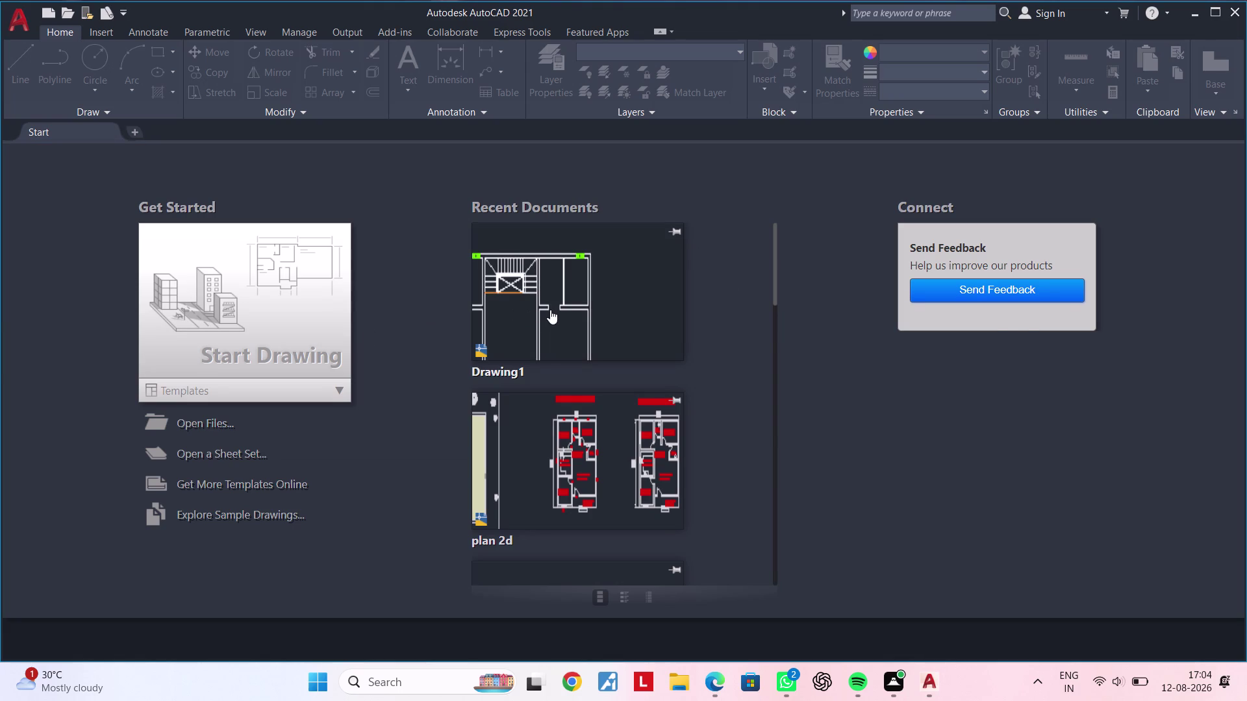
Open Drawing1 from the recent documents on the Start tab.
double_click(539, 305)
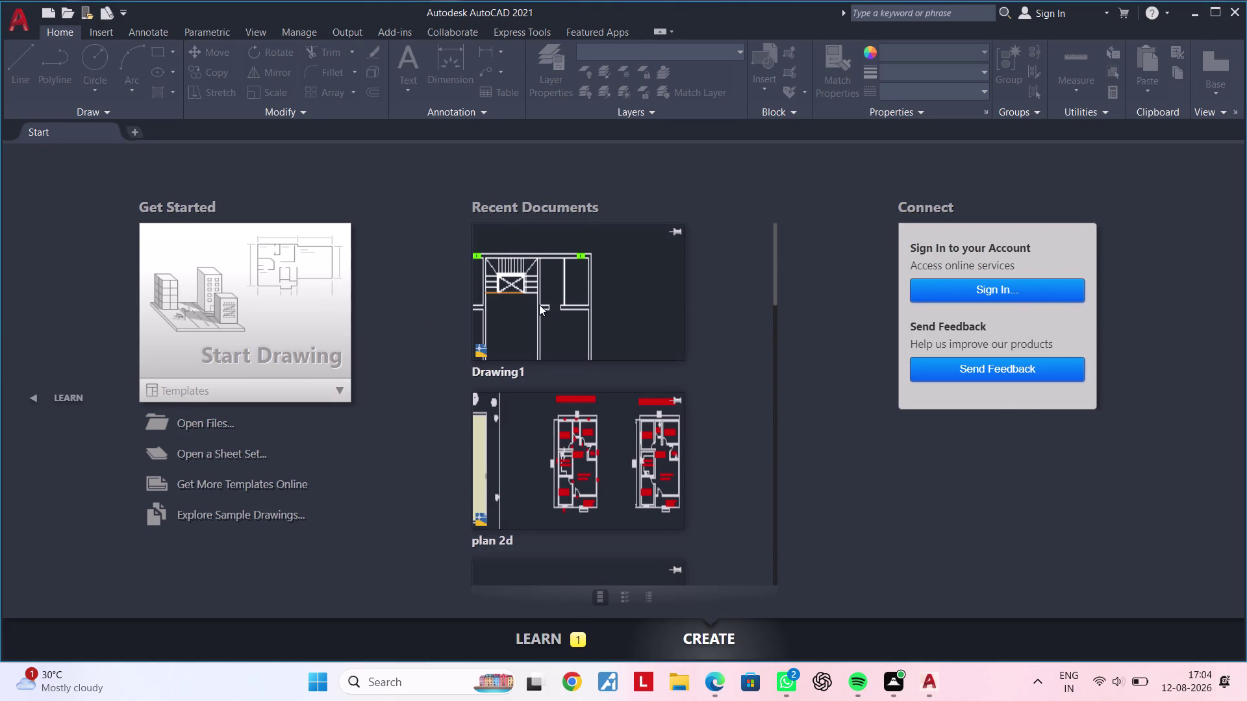
scroll(down, 3)
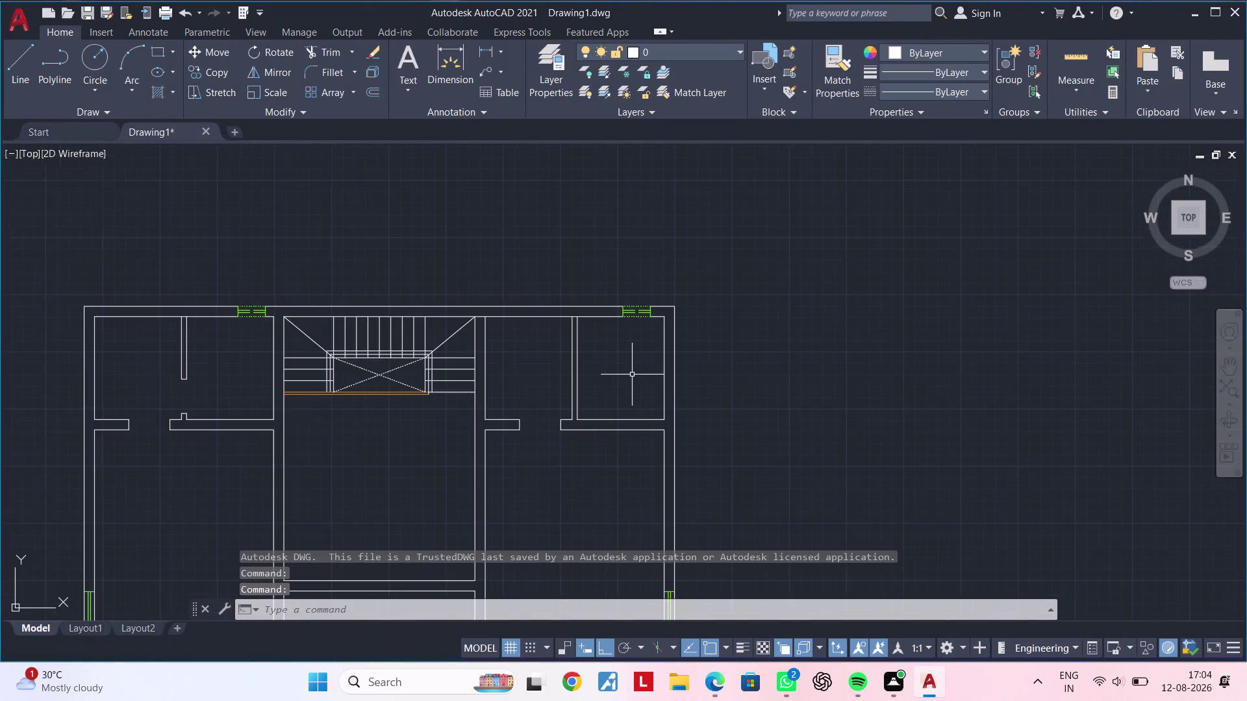
scroll(down, 3)
middle_drag(656, 408, 651, 323)
middle_drag(624, 368, 586, 334)
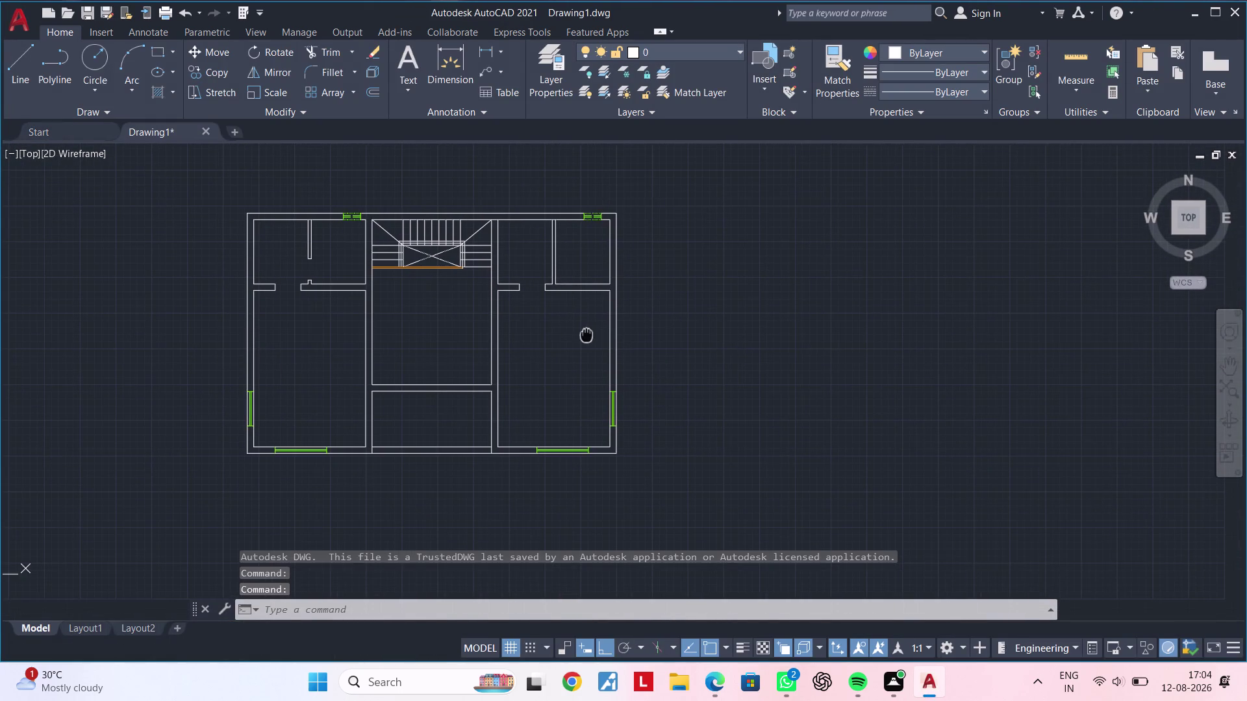
drag(1081, 654, 1131, 670)
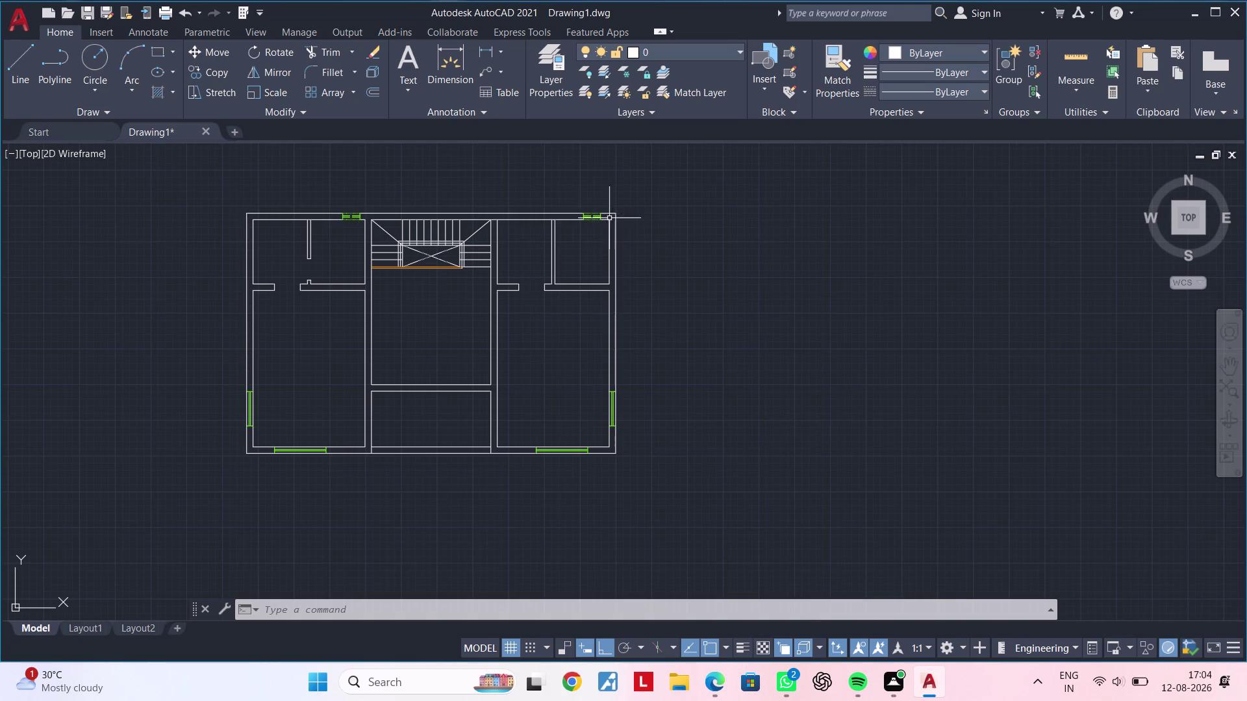
Zoom and pan the floor plan to the top wall above the staircase.
scroll(up, 3)
scroll(up, 3)
middle_drag(591, 243, 689, 355)
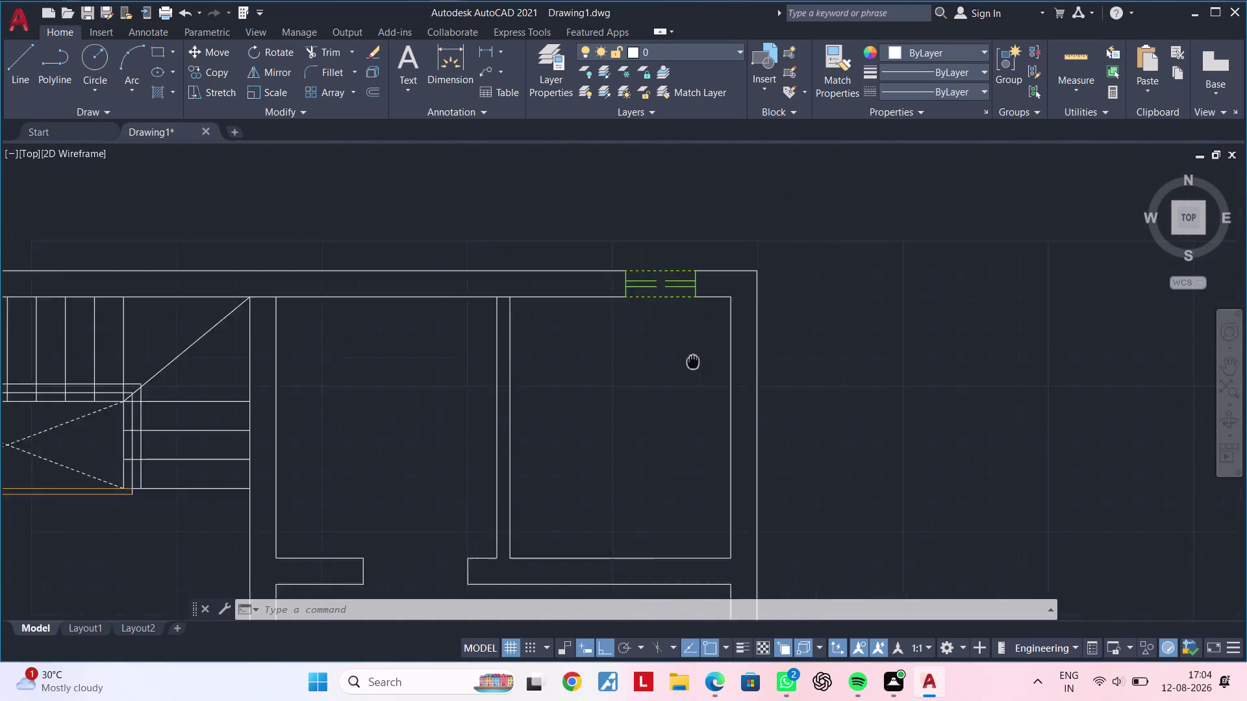
middle_drag(689, 354, 743, 434)
scroll(down, 3)
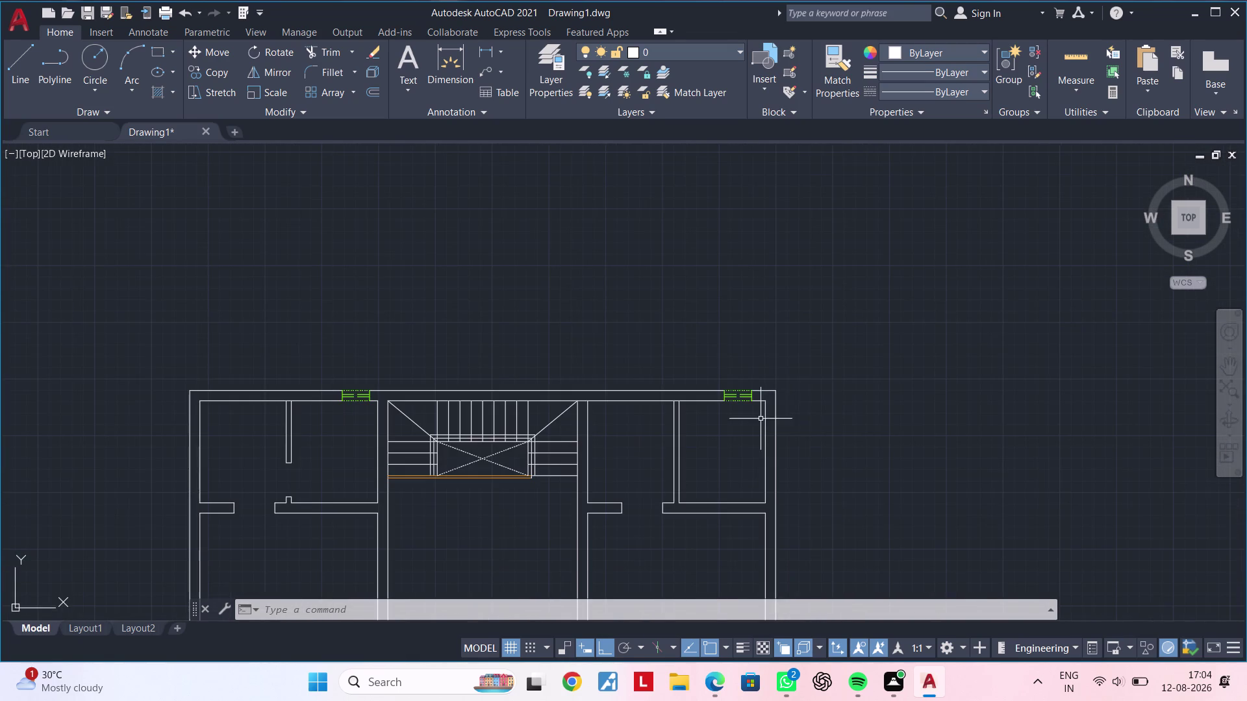
middle_drag(984, 409, 925, 235)
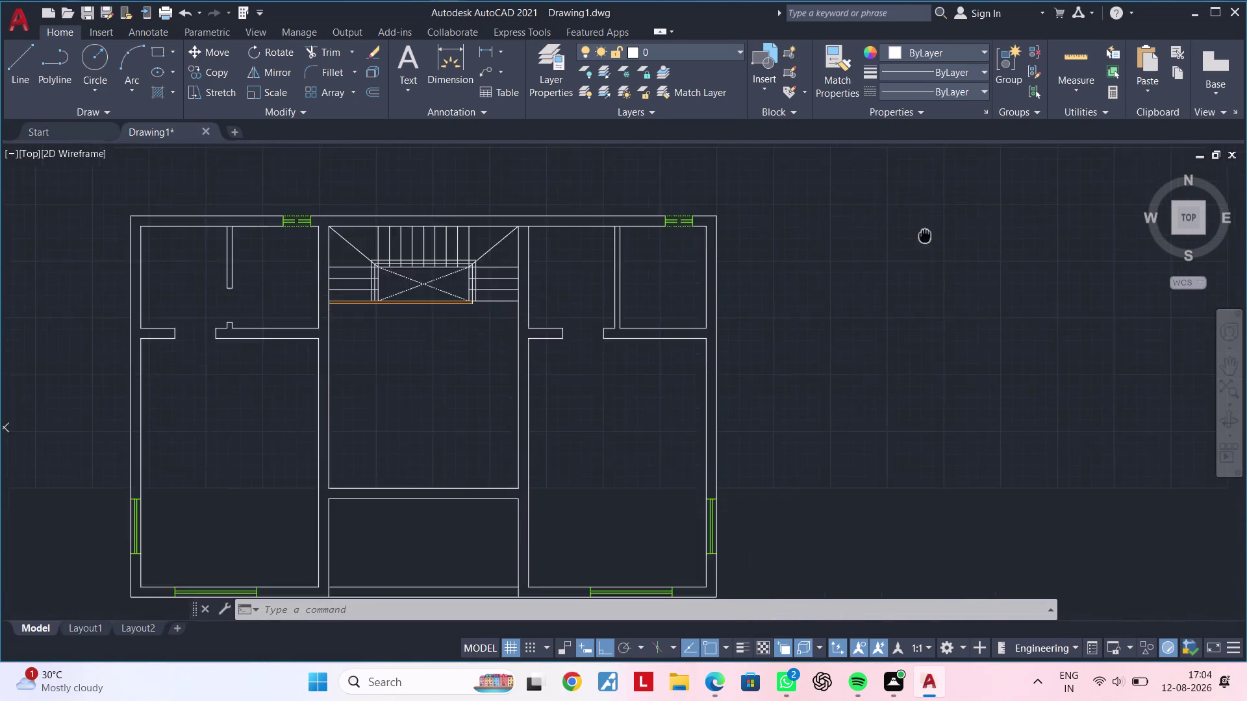
middle_drag(925, 235, 925, 234)
middle_drag(1058, 445, 1102, 392)
scroll(down, 3)
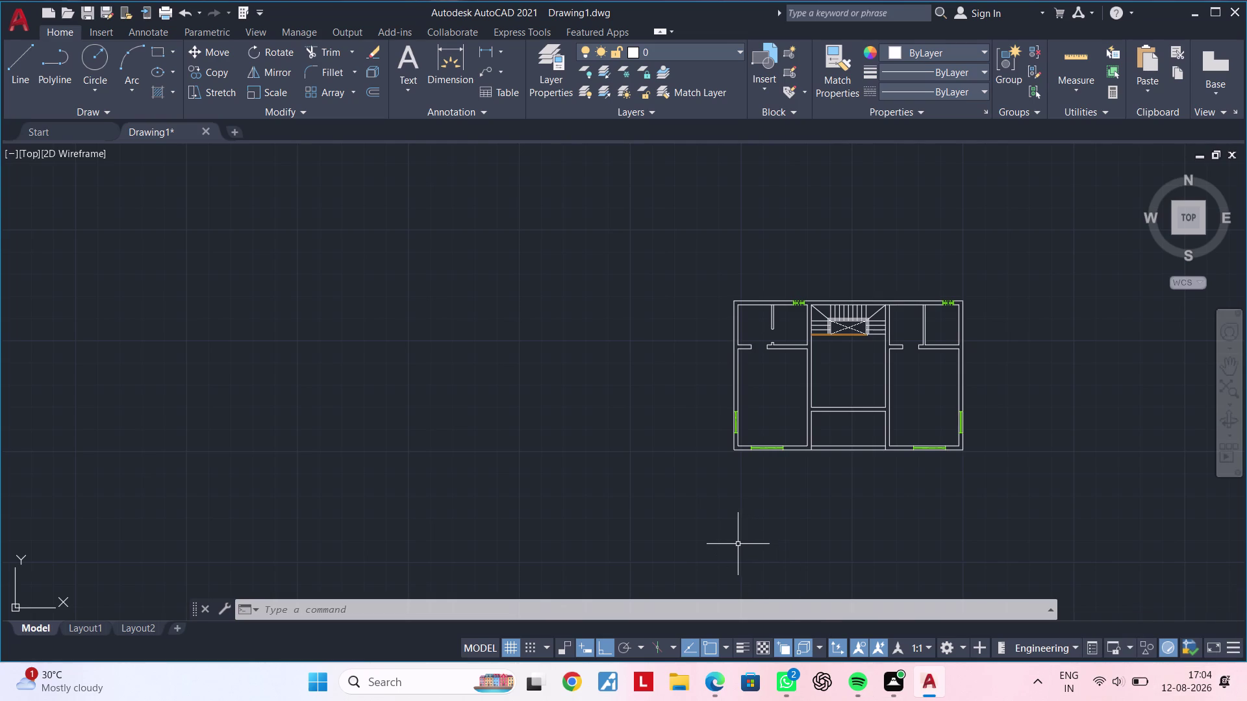
middle_drag(931, 472, 592, 480)
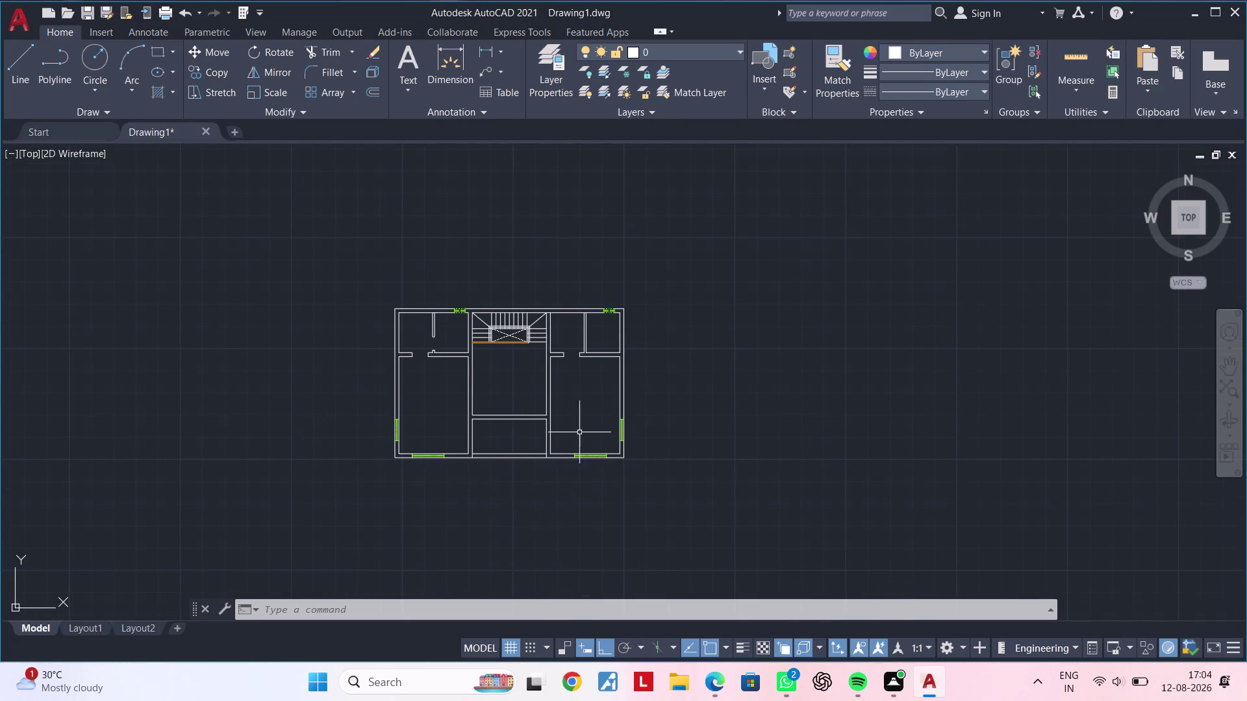
scroll(up, 3)
scroll(up, 3)
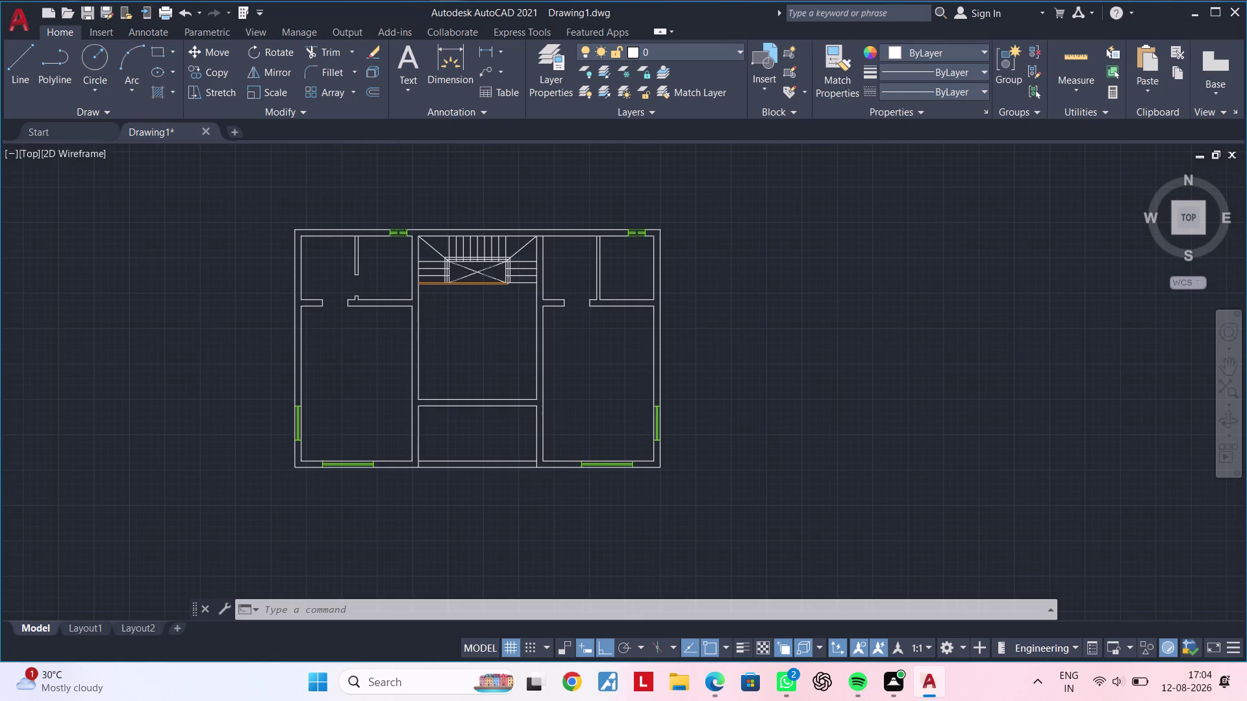
middle_drag(590, 425, 656, 555)
scroll(up, 3)
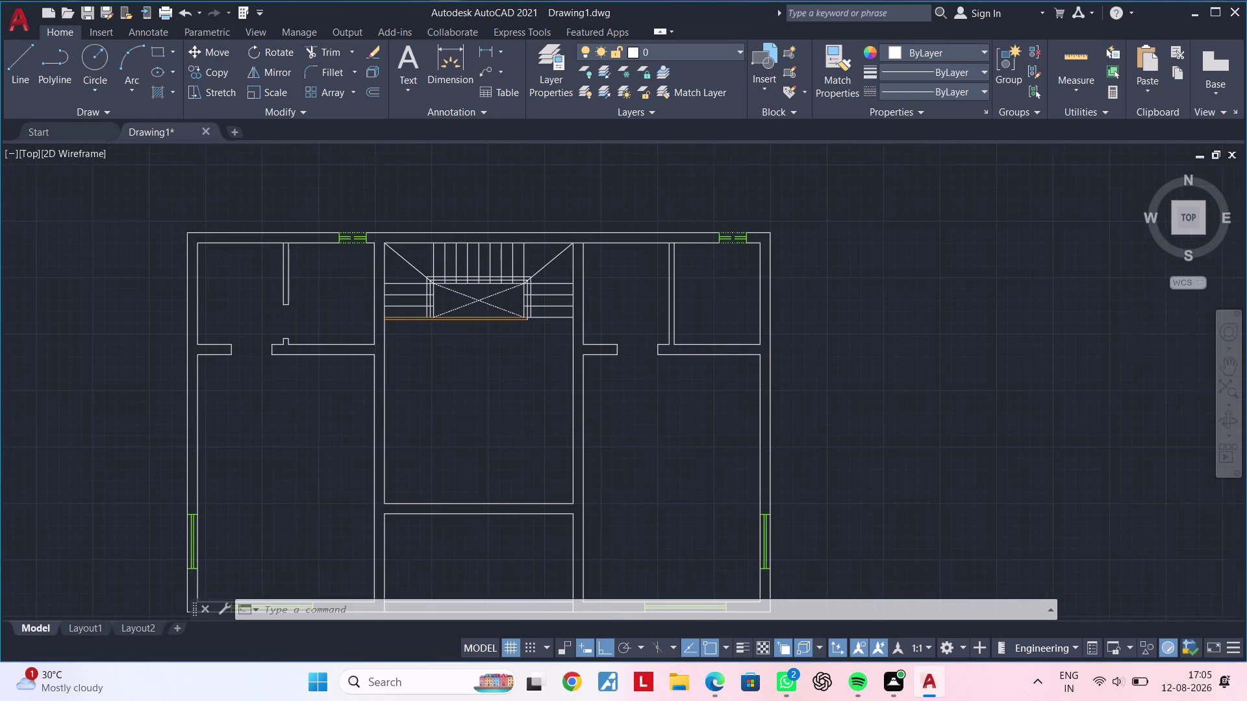
middle_drag(533, 444, 535, 509)
scroll(down, 3)
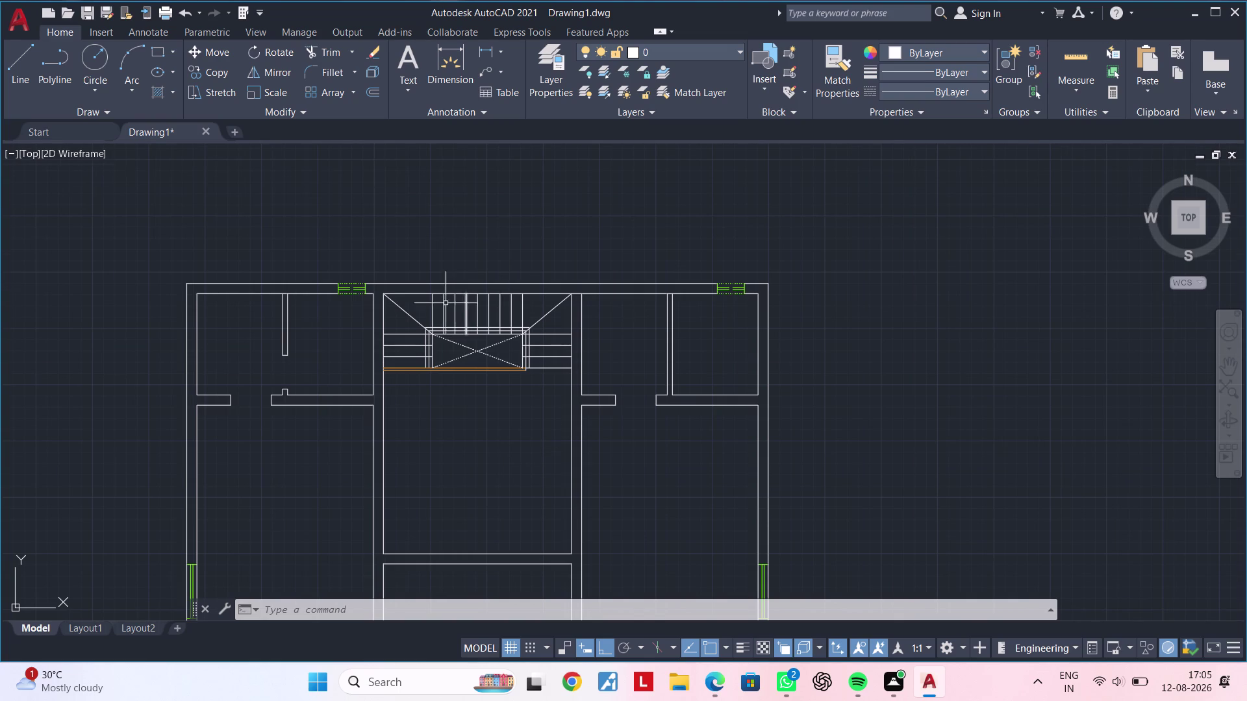
Make WINDOW the current layer.
scroll(up, 3)
middle_drag(449, 312, 549, 412)
key(Escape)
key(Escape)
key(Escape)
key(Escape)
text(L)
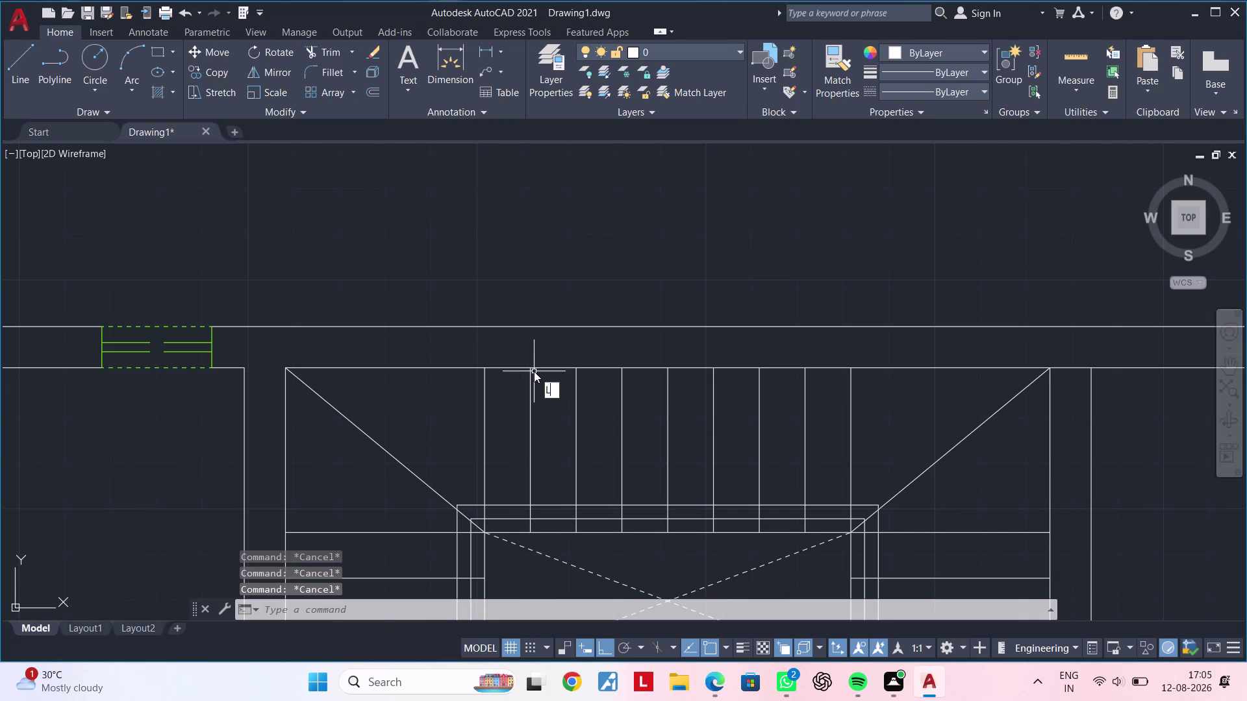
key(space)
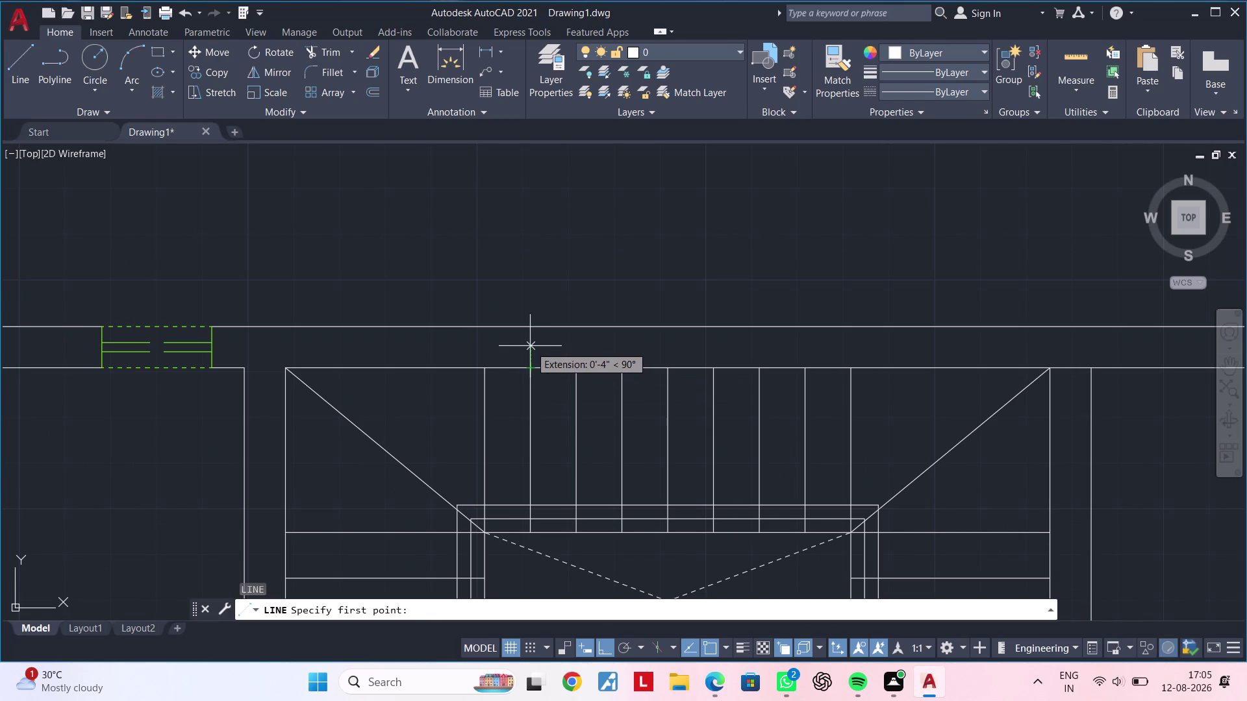
key(Escape)
key(Escape)
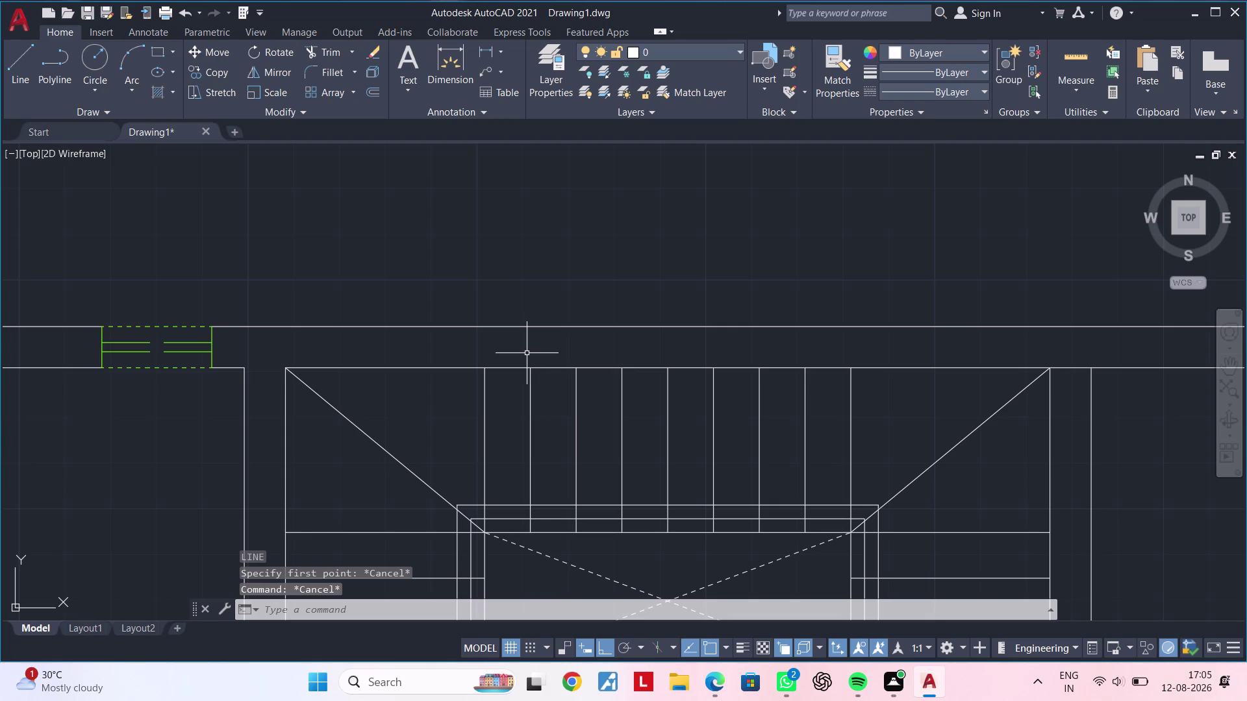
text(L)
key(space)
key(Escape)
key(Escape)
key(Escape)
click(690, 50)
click(673, 85)
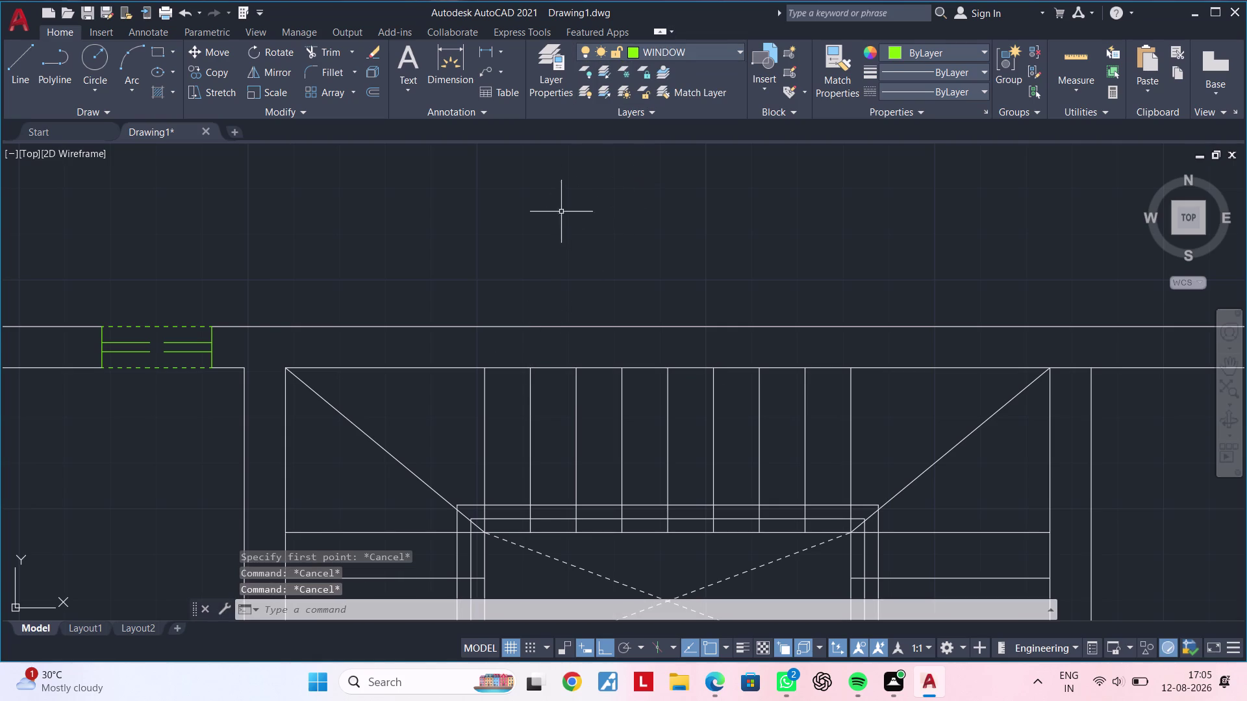
Draw the left and right window jamb lines across the top wall.
text(L)
key(space)
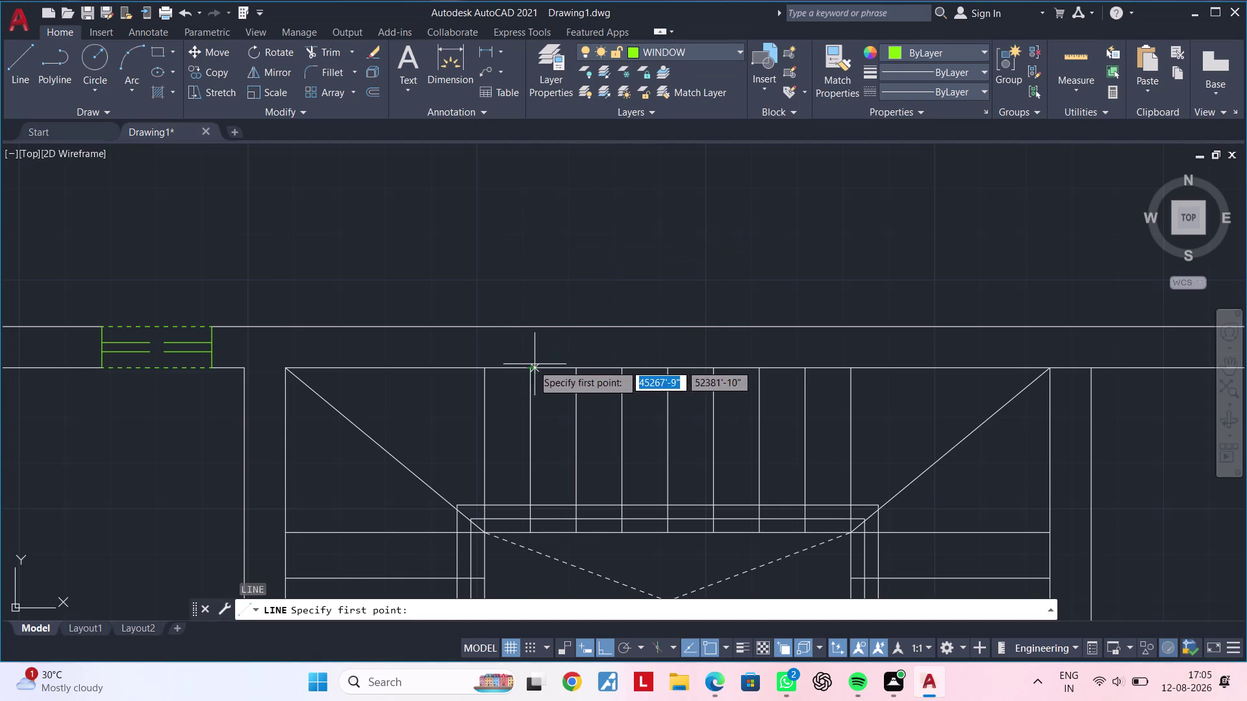
click(531, 365)
click(527, 326)
key(Escape)
key(space)
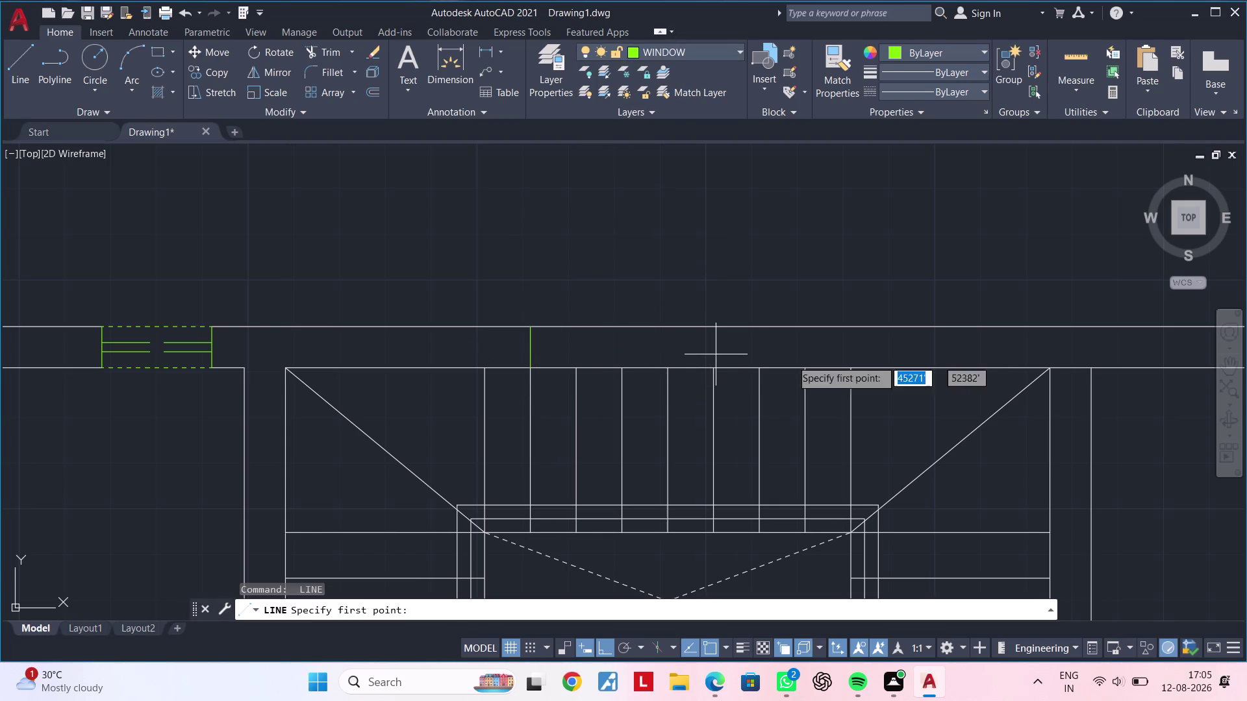
click(806, 370)
click(806, 329)
key(Escape)
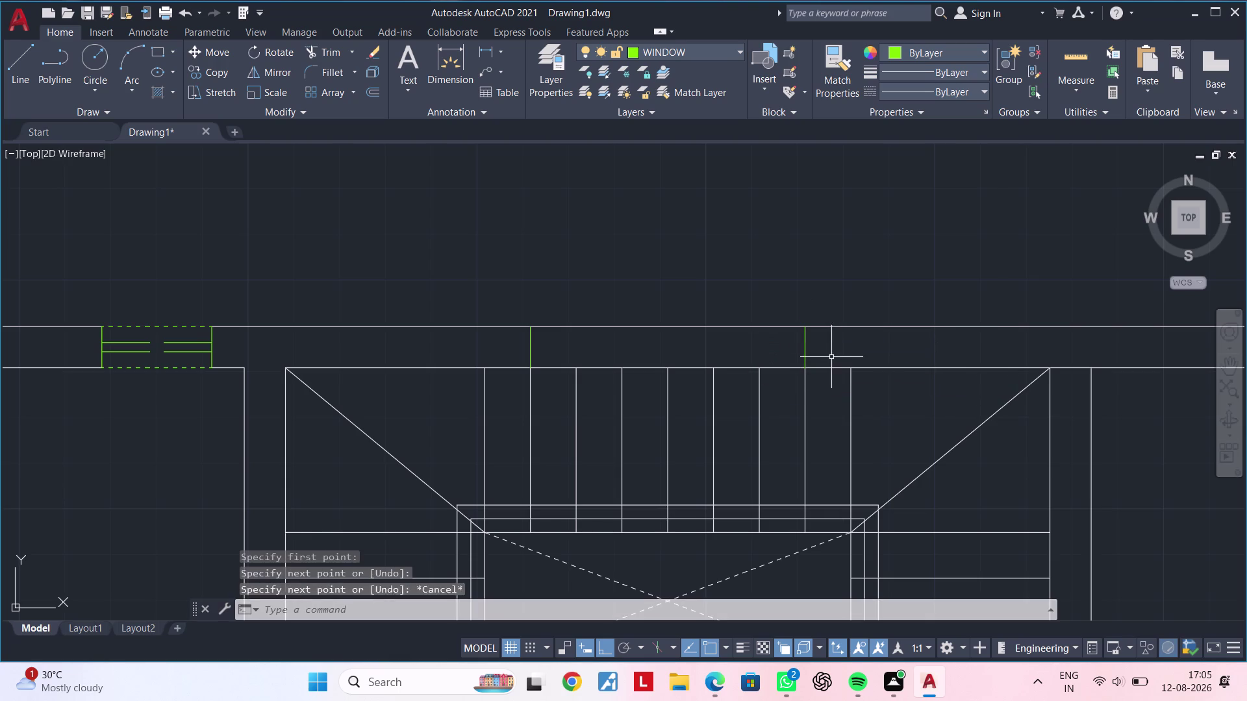
key(Escape)
key(Escape)
Draw a connecting line between the two jambs.
text(OD)
key(Escape)
key(Escape)
key(Escape)
key(Escape)
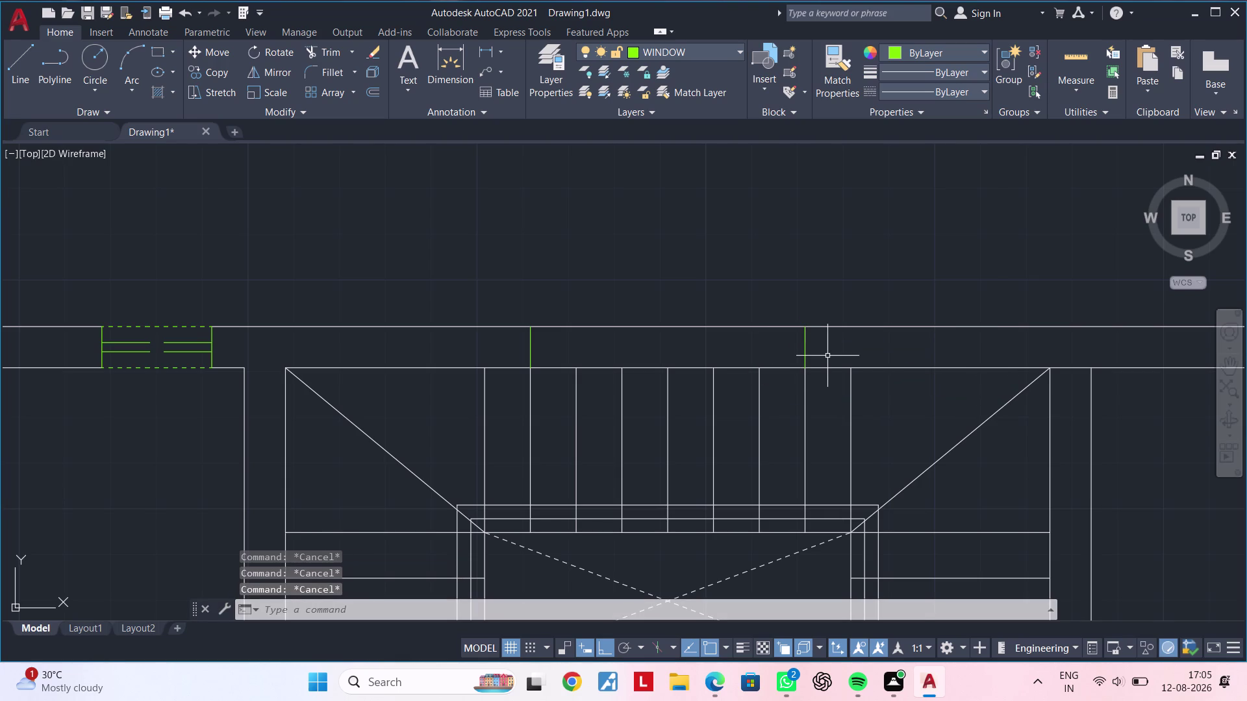
text(OF)
key(space)
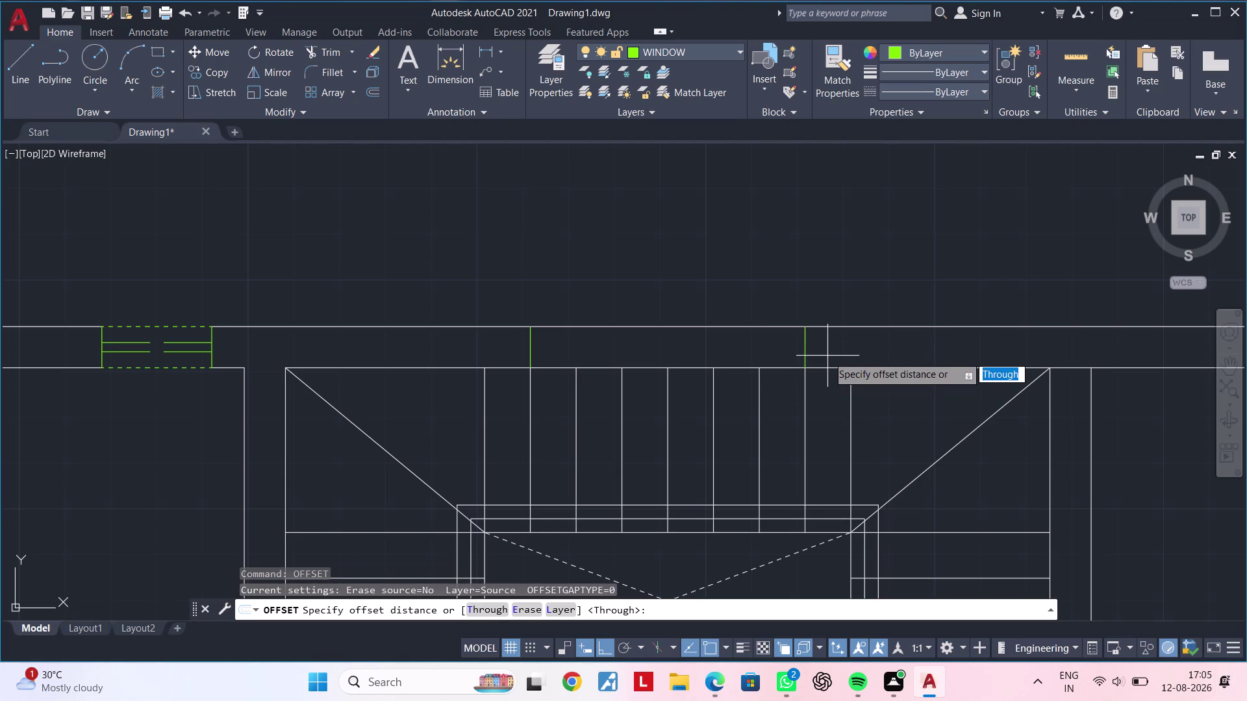
text(1")
key(Return)
key(Escape)
key(Escape)
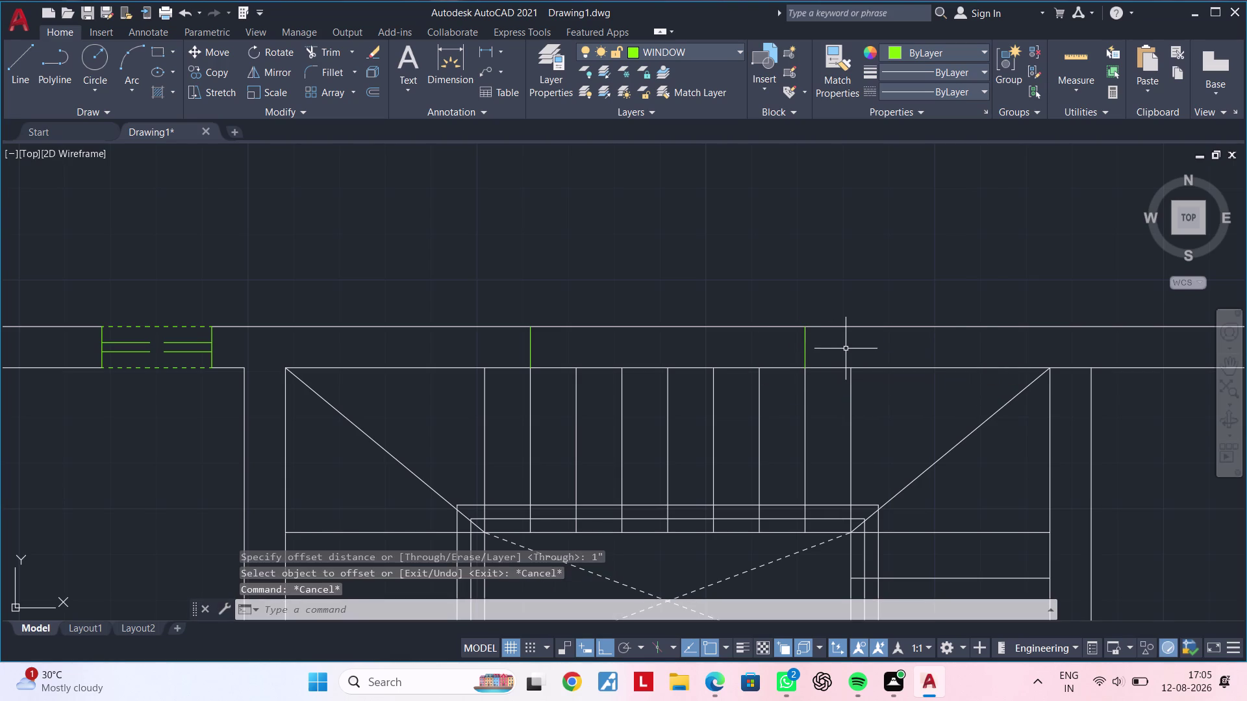
text(L)
key(space)
click(530, 349)
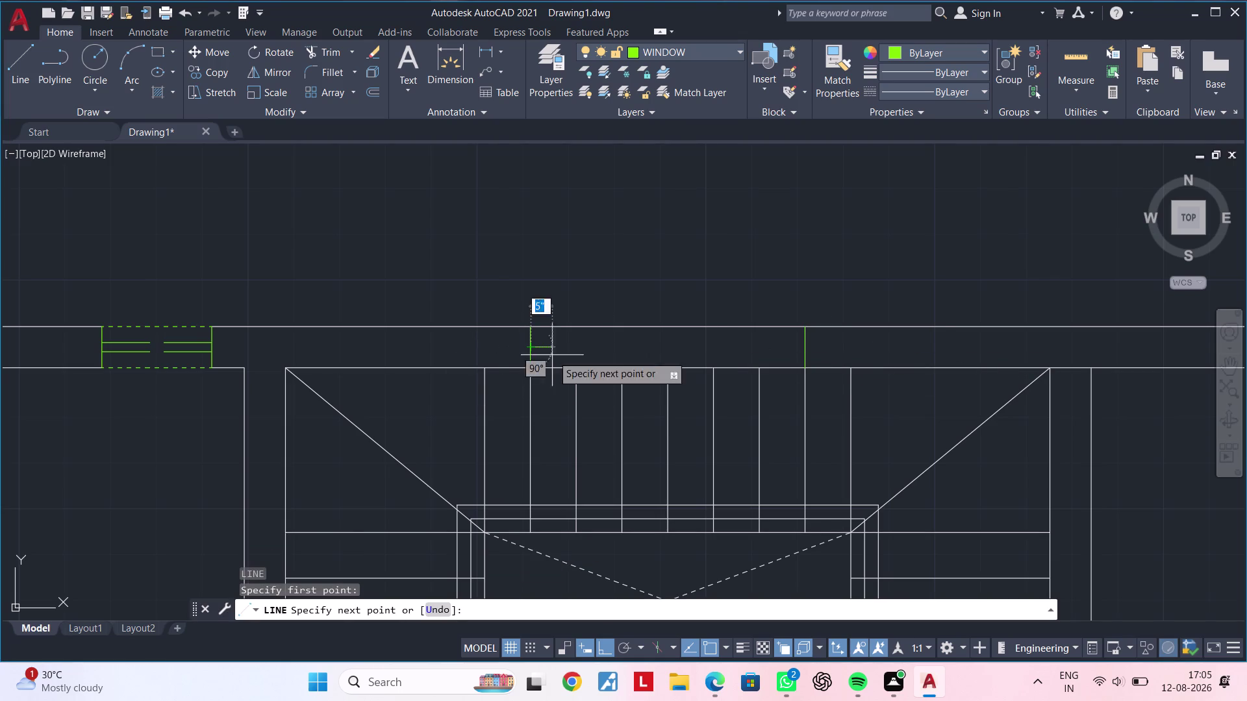
click(803, 348)
key(Escape)
key(Escape)
key(Escape)
key(Escape)
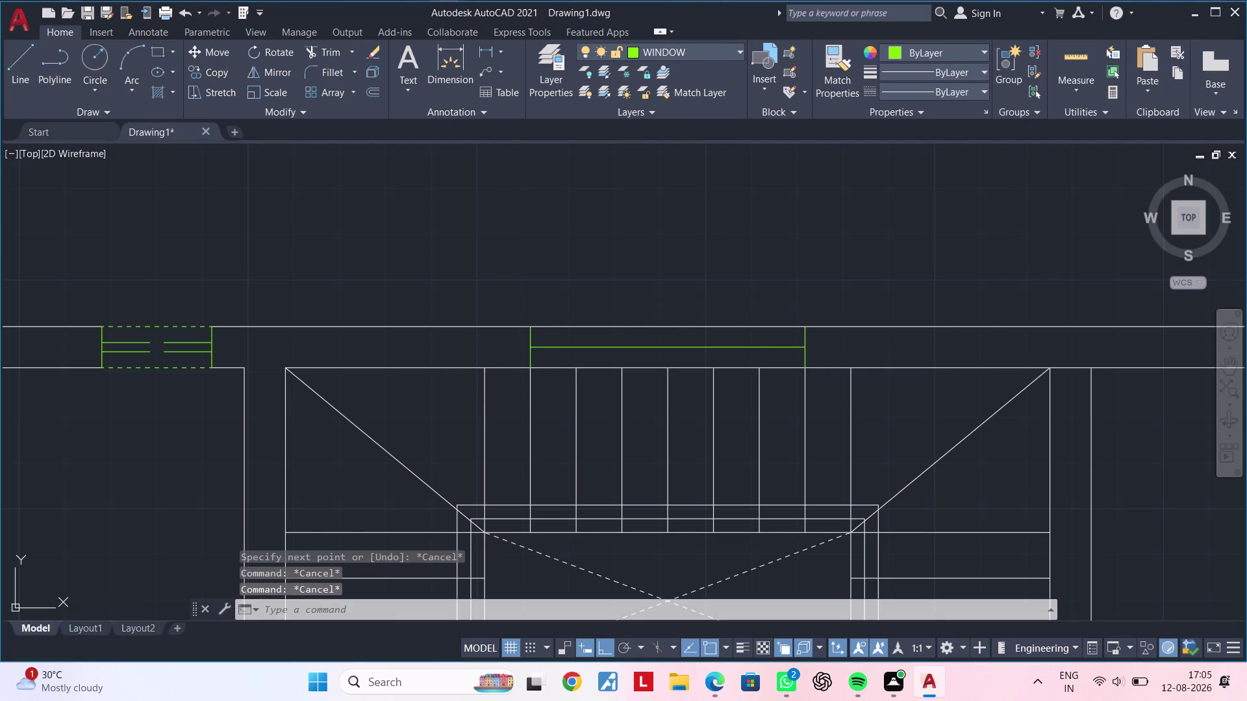
Offset the connecting line 1" to each side to form the sash lines.
text(OF)
key(space)
text(1)
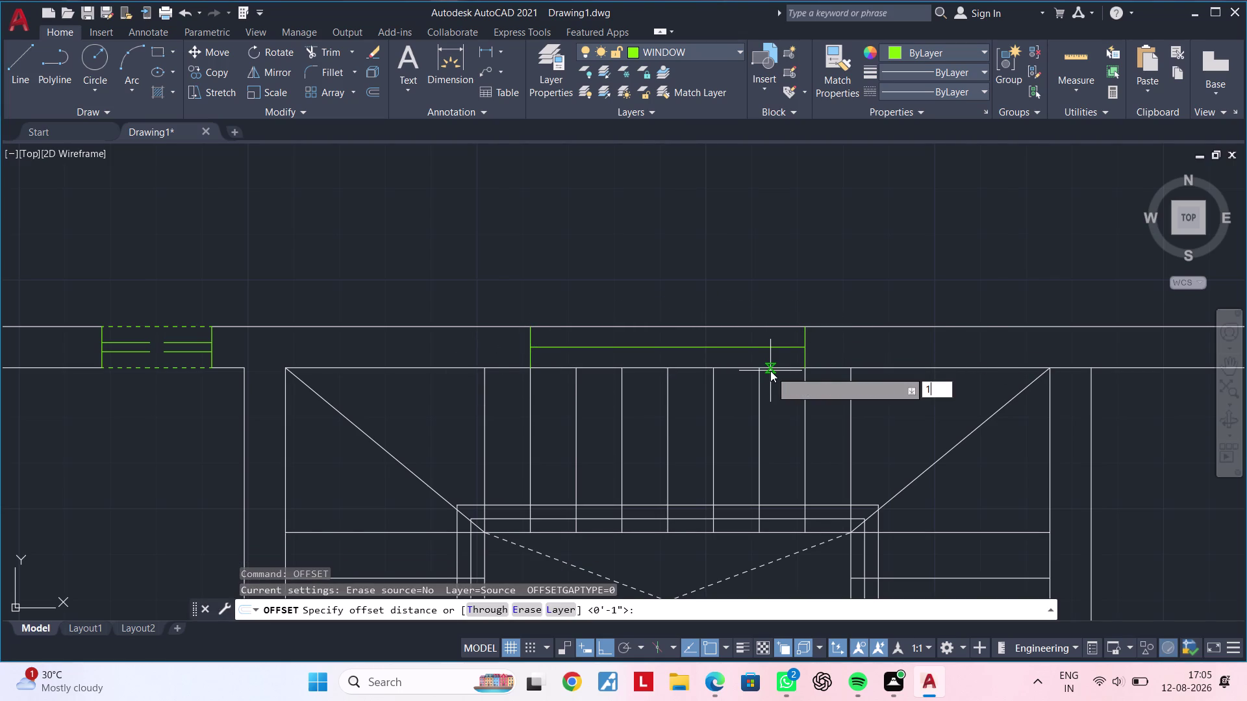
text(")
key(Return)
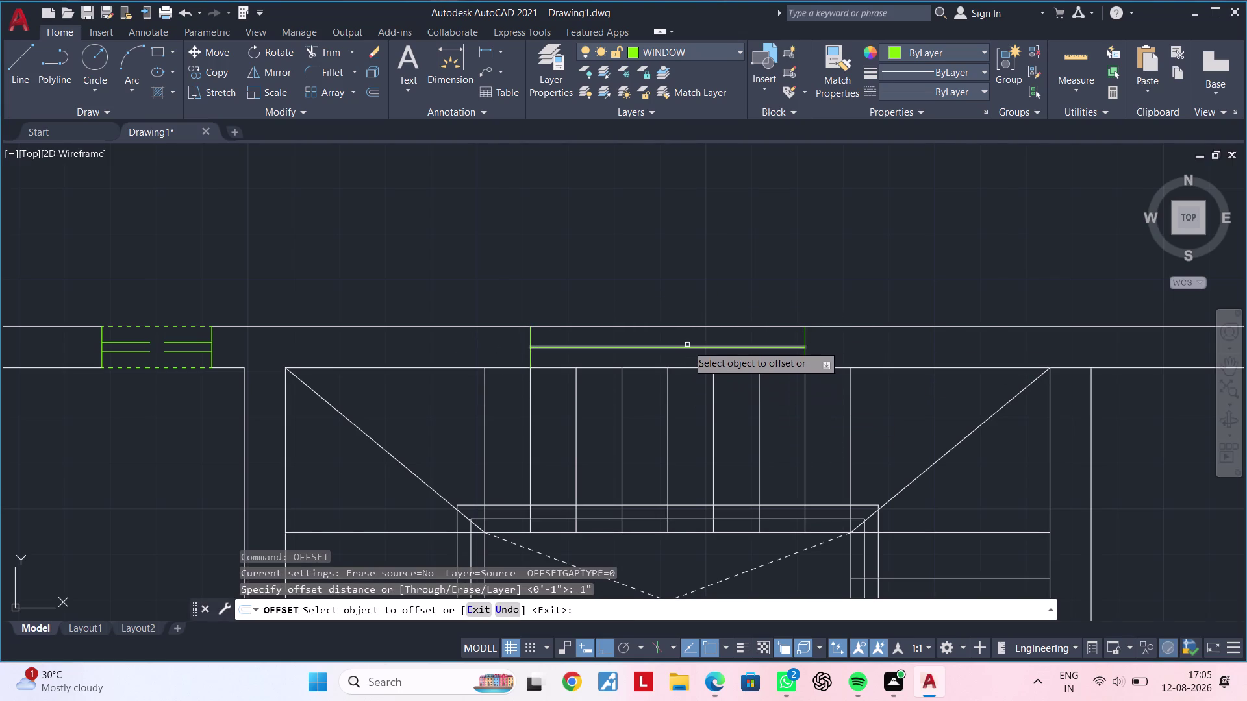
click(689, 347)
click(688, 337)
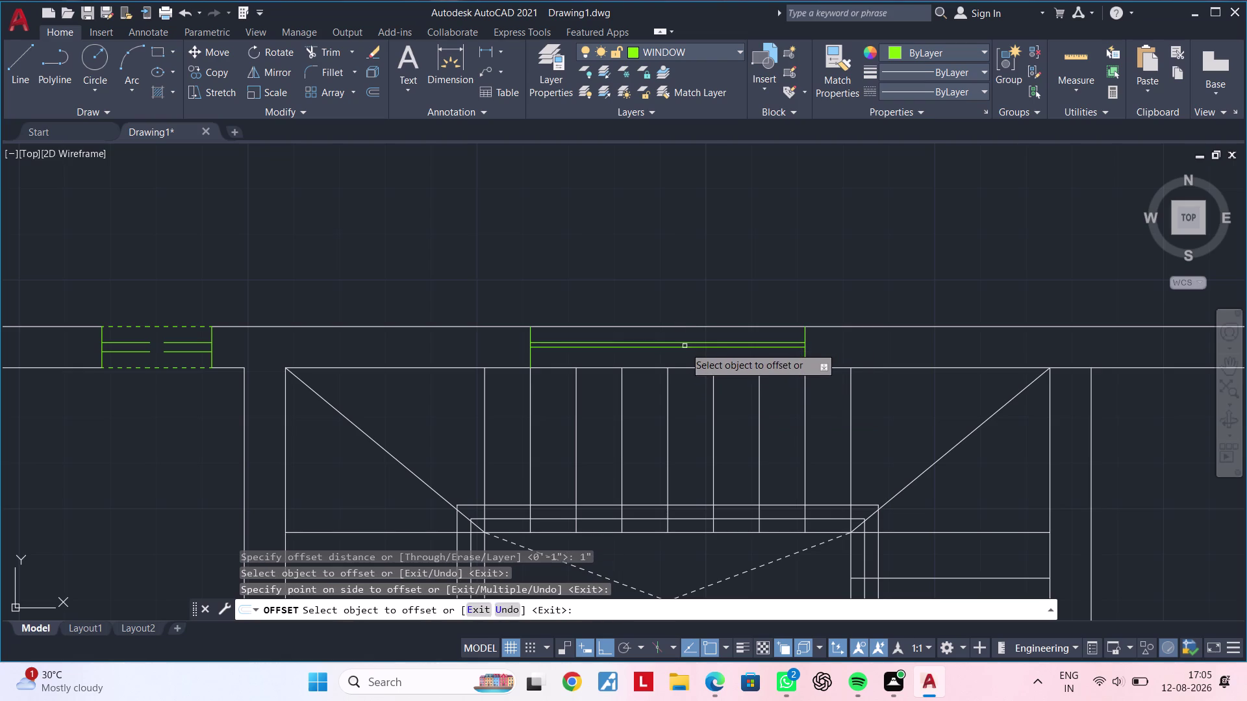
click(685, 347)
click(685, 356)
key(Escape)
key(Escape)
key(Escape)
key(Escape)
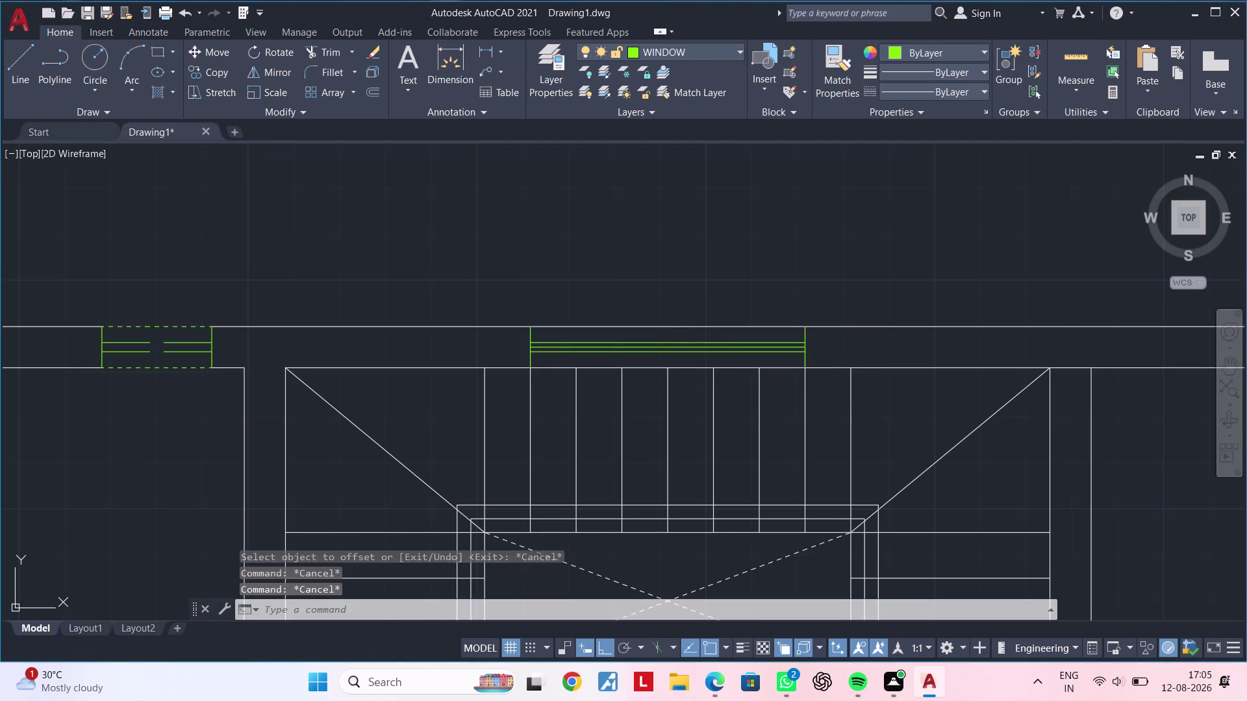
key(Escape)
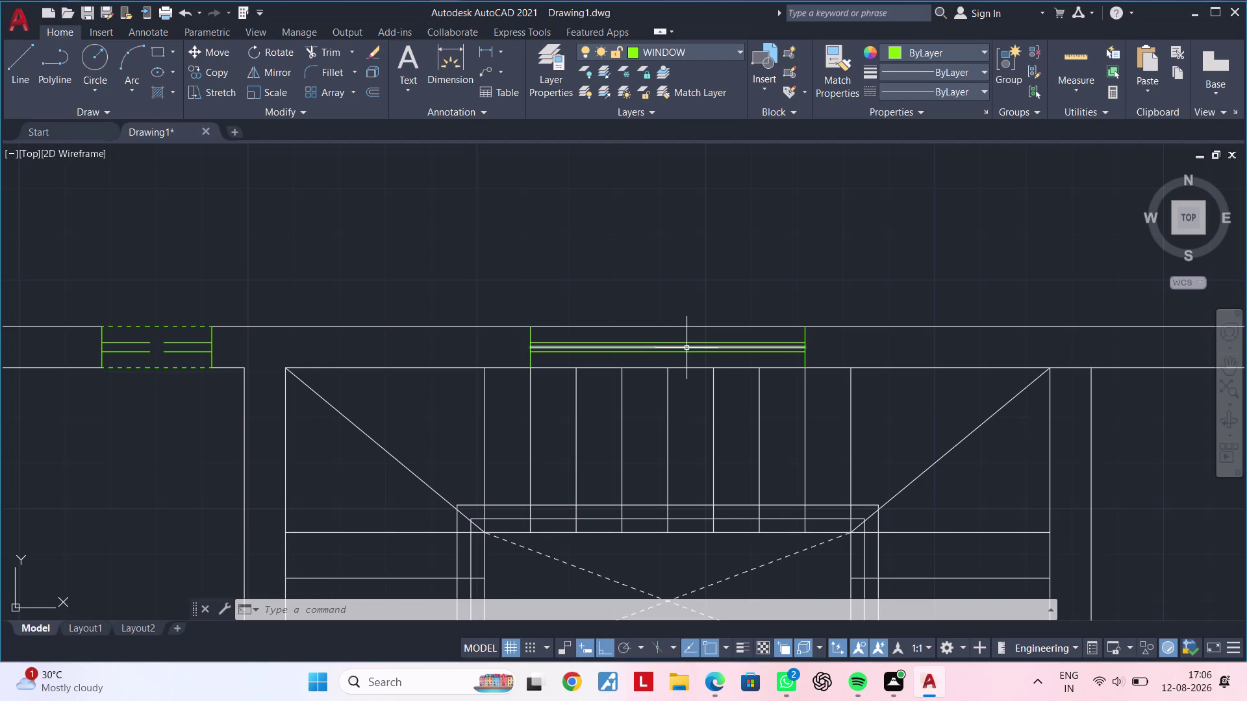
Erase the extra middle line in the window.
click(678, 348)
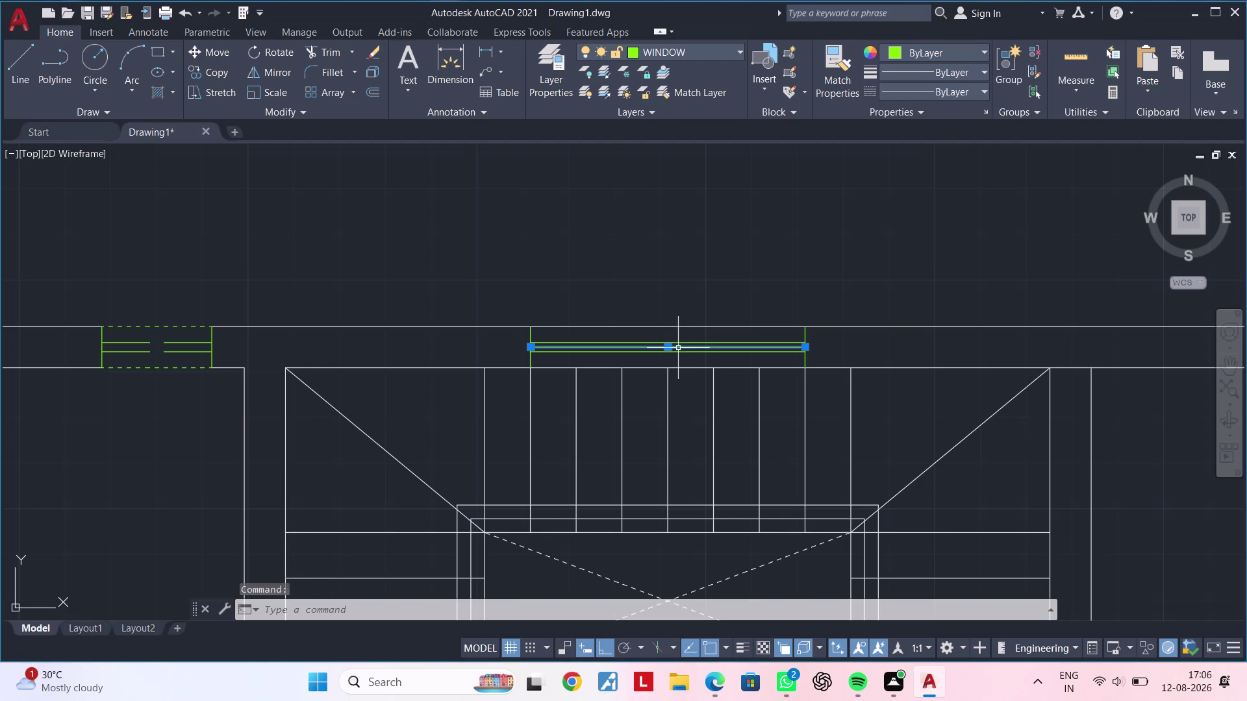
key(Delete)
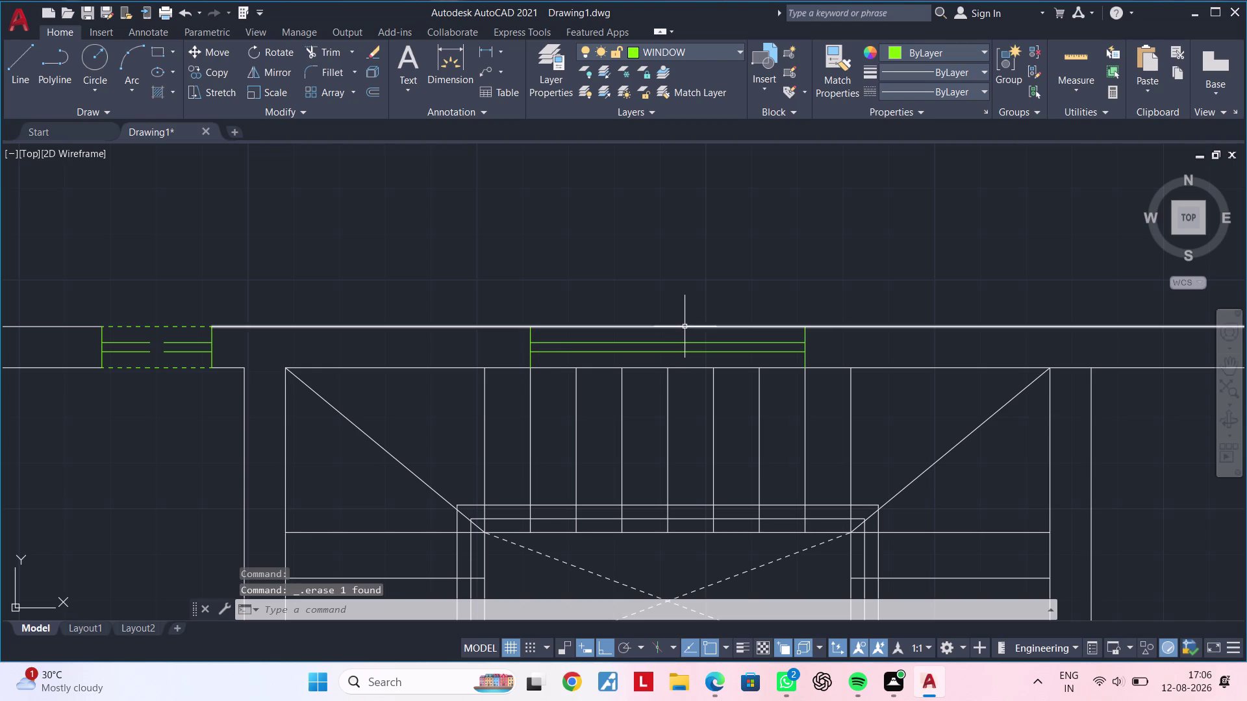
key(Escape)
key(Escape)
Trim the wall line inside the window opening using a TR fence.
text(TR)
key(space)
click(684, 324)
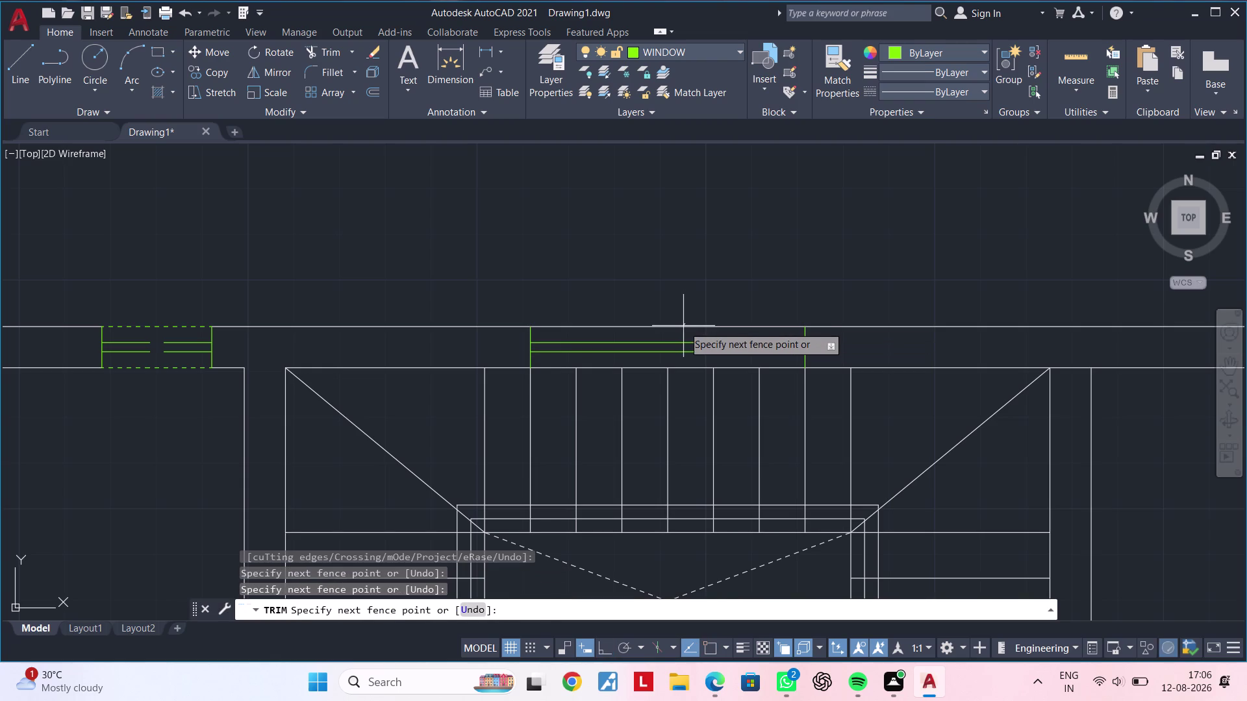
click(681, 330)
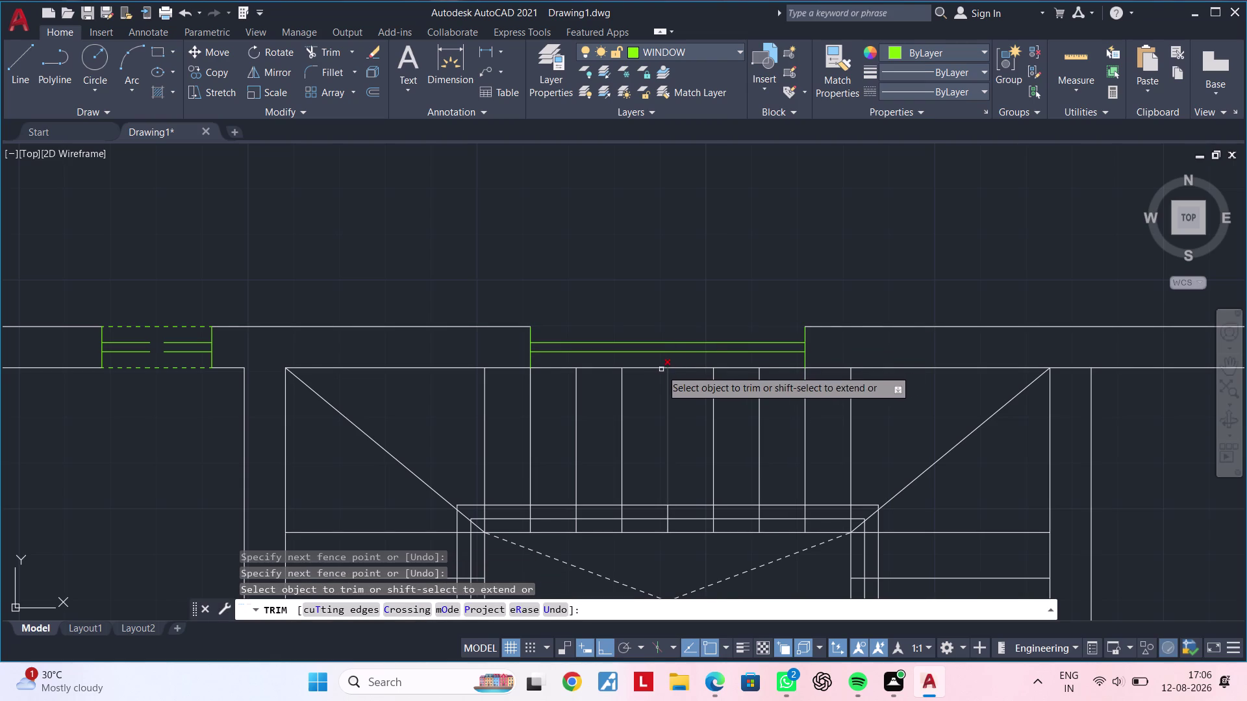
key(Escape)
key(Escape)
key(Escape)
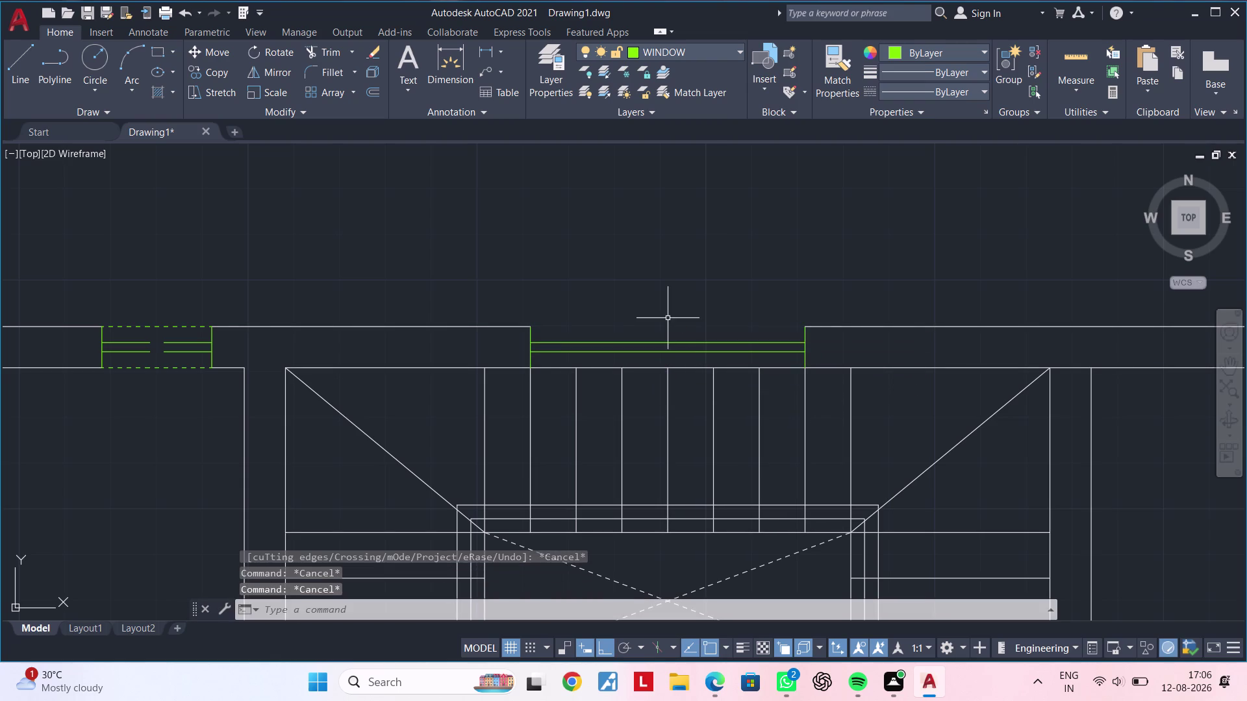
Undo the accidental Ctrl+X cut.
key(ctrl+x)
key(ctrl+z)
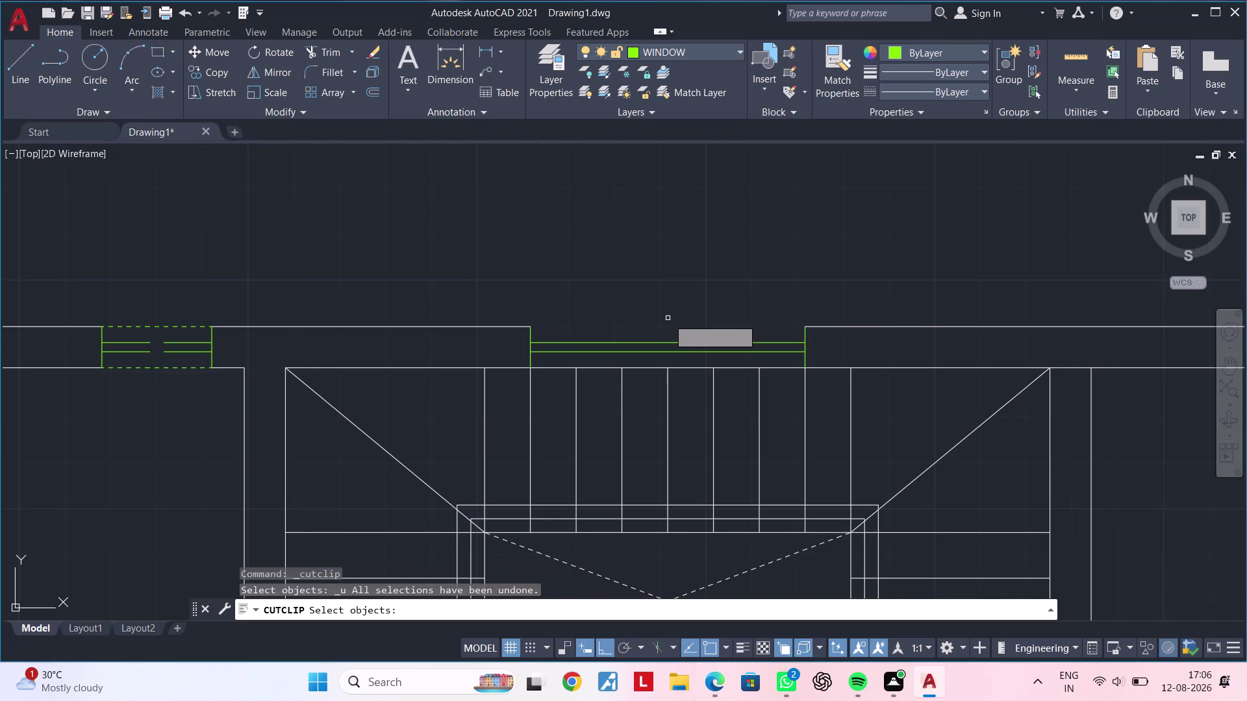
key(Escape)
key(Escape)
key(Escape)
key(ctrl+z)
key(ctrl+z)
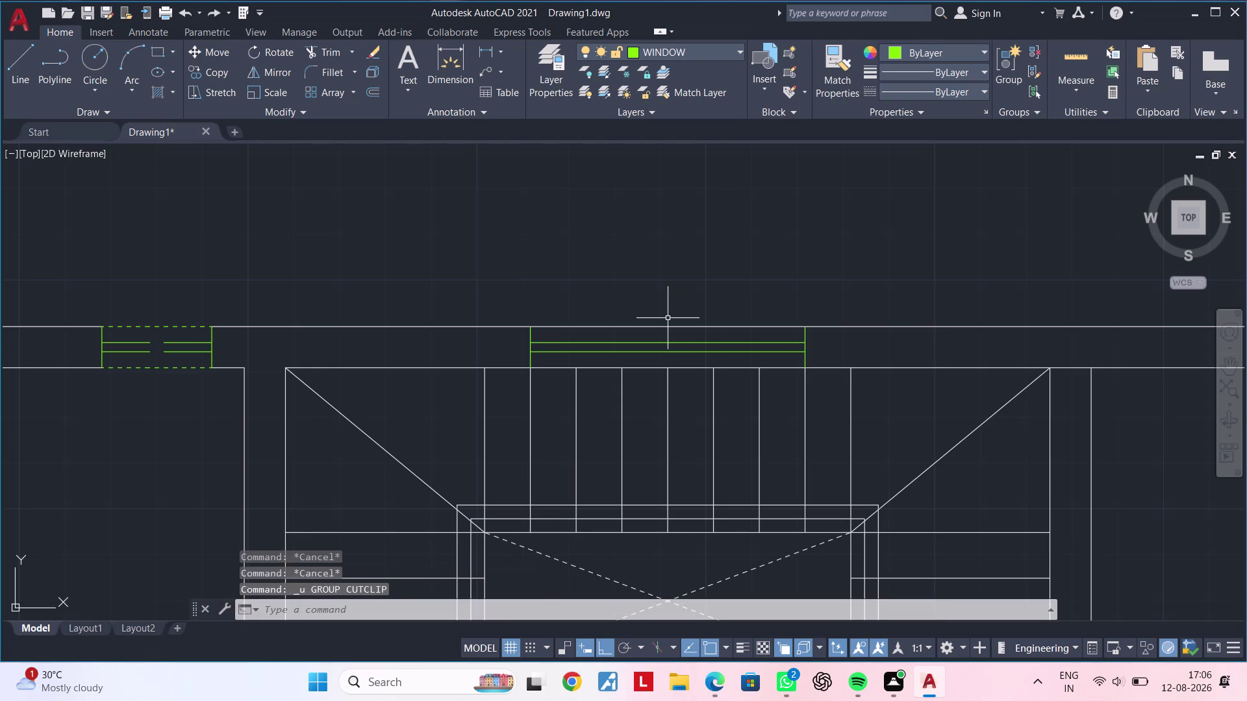
Zoom and pan to frame the whole floor plan.
key(Escape)
key(Escape)
scroll(down, 3)
middle_drag(694, 358, 635, 308)
key(Escape)
key(Escape)
key(Escape)
middle_drag(659, 424, 625, 318)
key(Escape)
key(Escape)
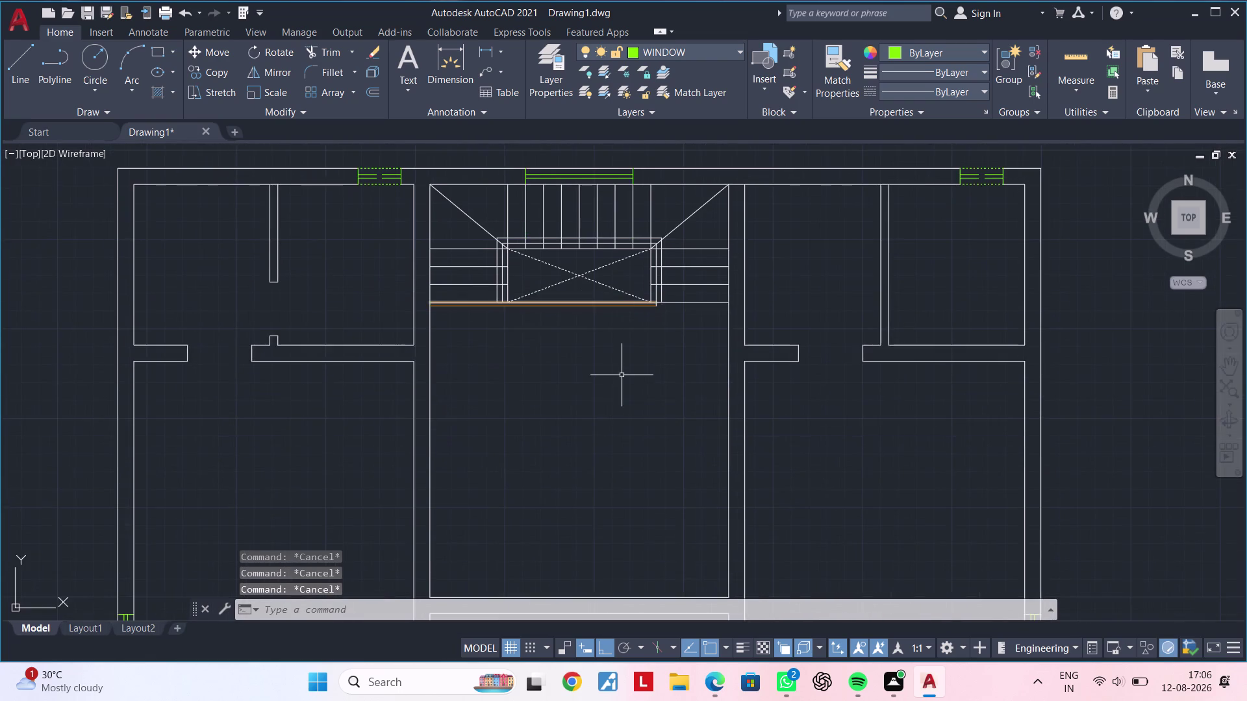
middle_drag(618, 385, 631, 343)
key(Escape)
key(Escape)
scroll(down, 3)
middle_drag(618, 385, 671, 313)
key(Escape)
scroll(down, 3)
middle_drag(663, 328, 621, 380)
key(Escape)
key(Escape)
middle_drag(627, 369, 613, 369)
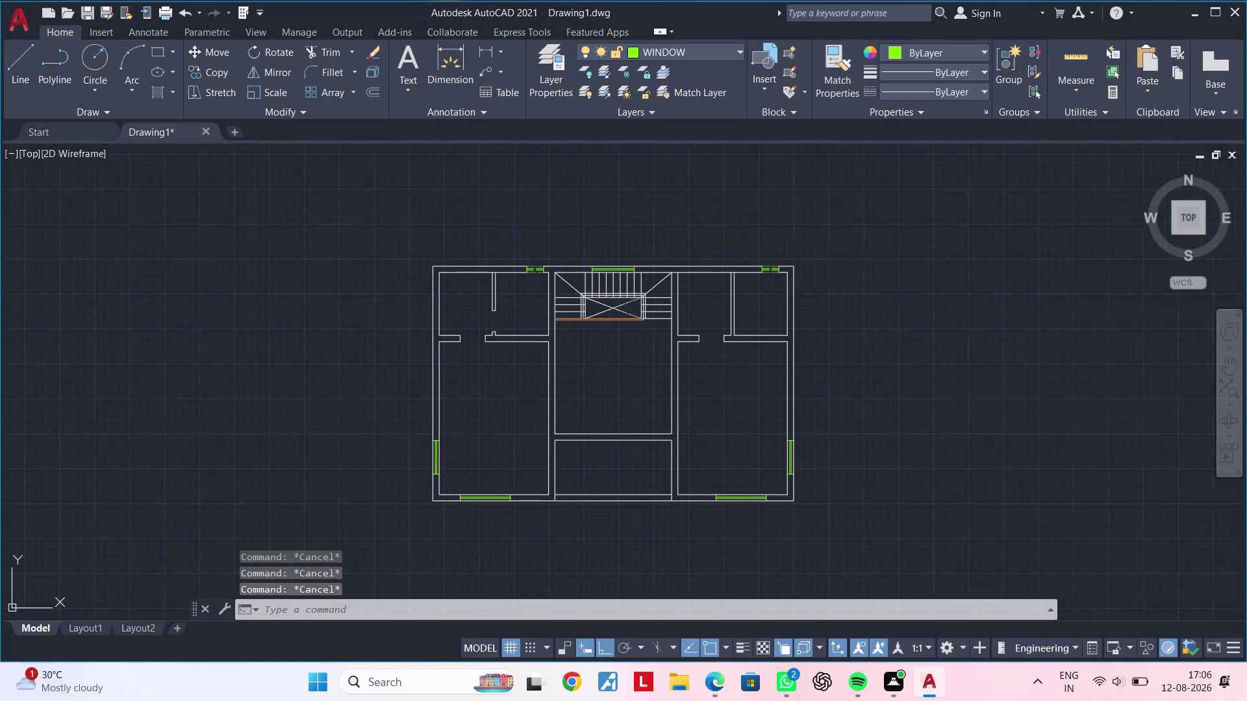
middle_drag(613, 368, 599, 369)
key(Escape)
key(Escape)
scroll(up, 3)
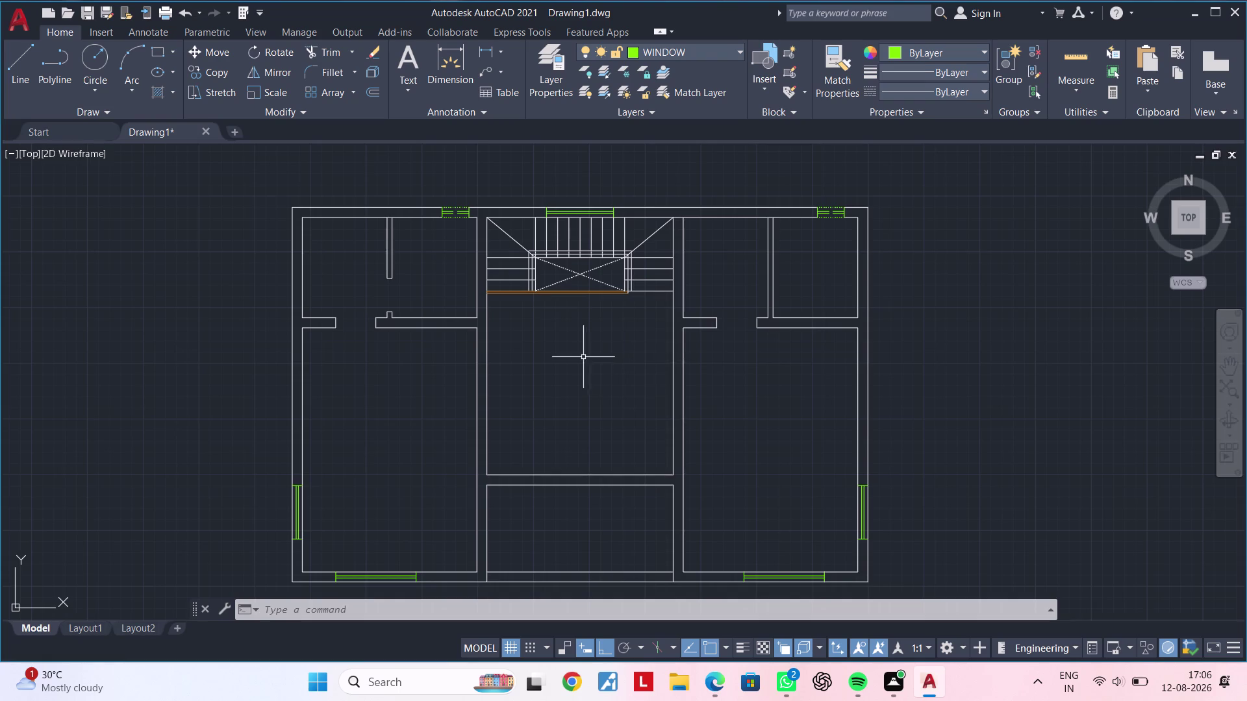
Recentre the plan and open Tool Palettes for the architectural sample blocks.
middle_drag(582, 357, 629, 334)
key(Escape)
key(Escape)
key(Escape)
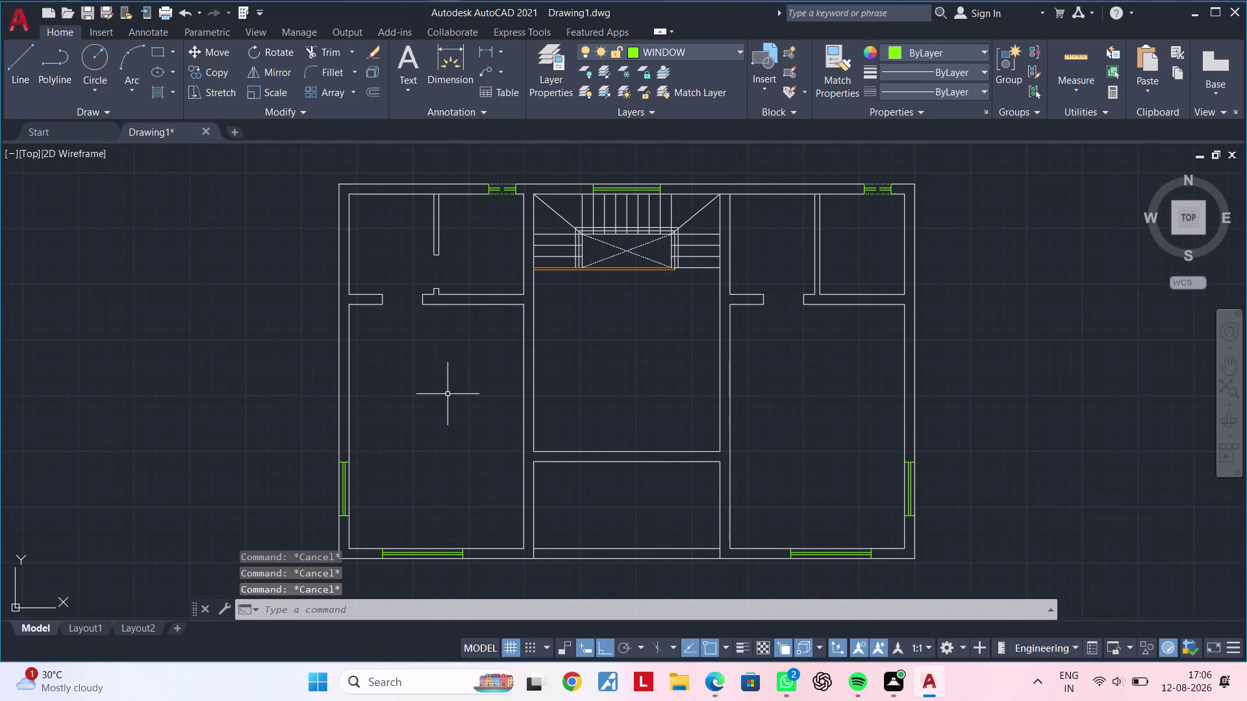
middle_click(429, 397)
middle_drag(651, 357, 554, 361)
key(Escape)
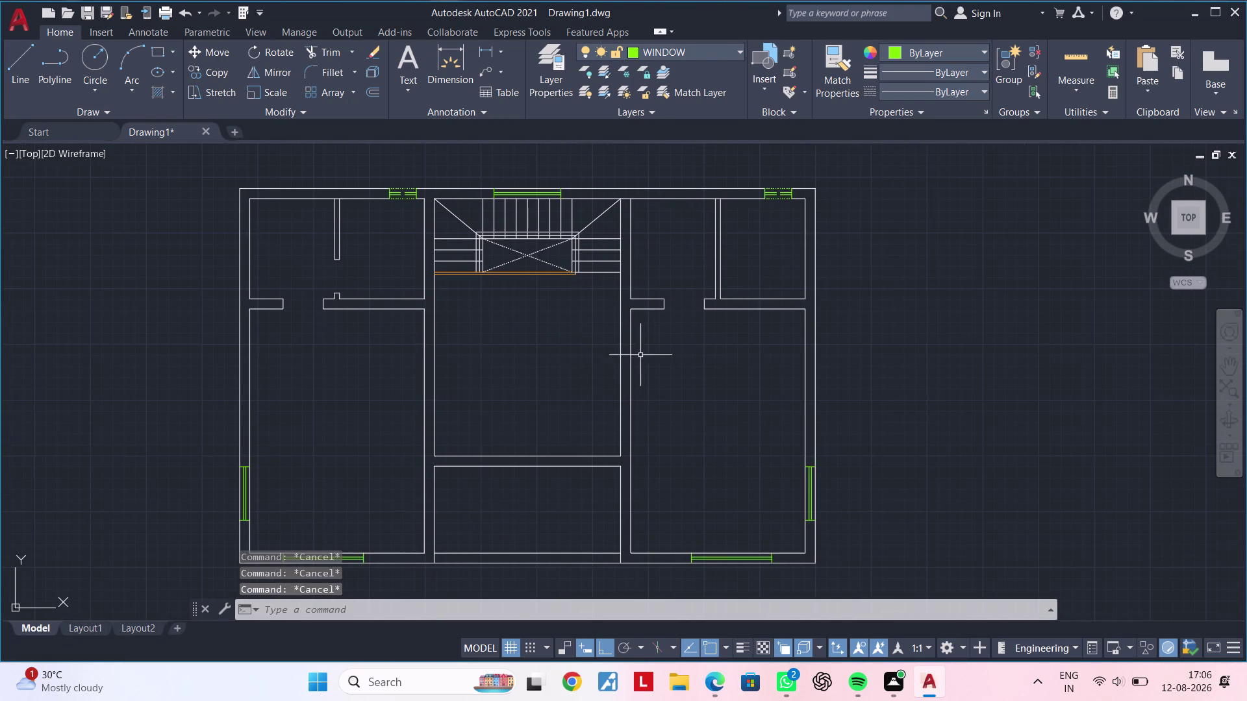
middle_drag(679, 346, 611, 367)
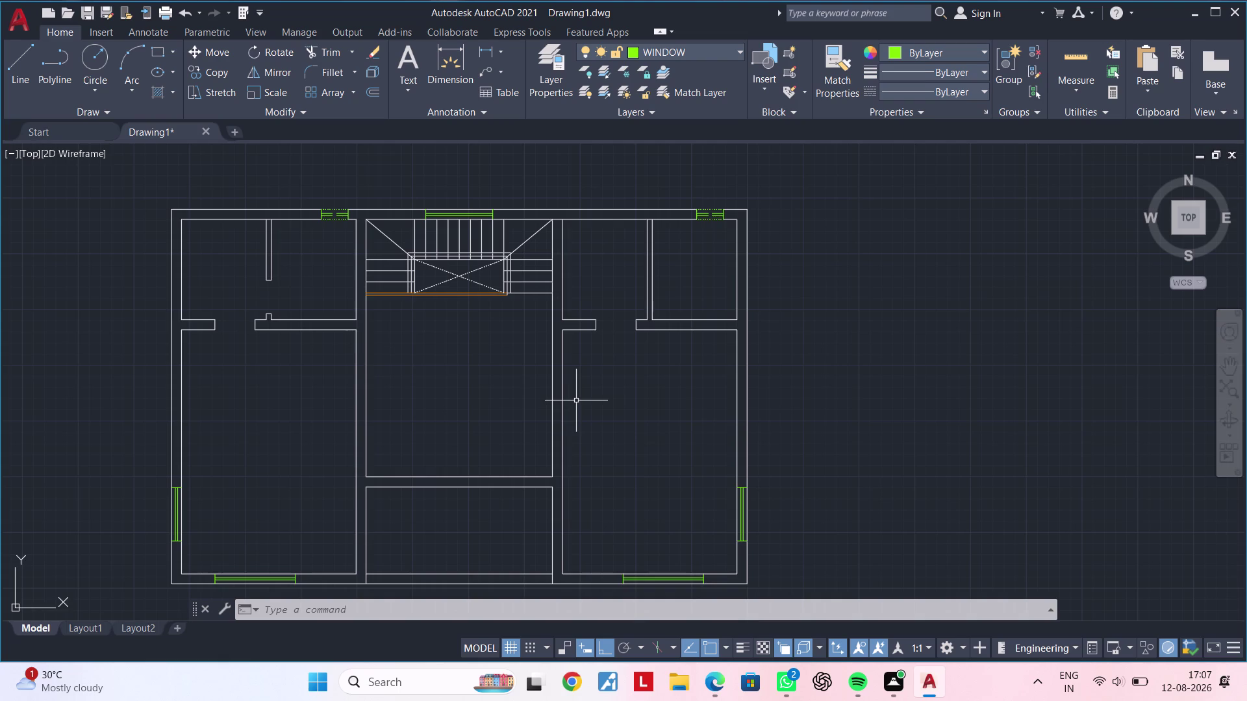
key(ctrl+3)
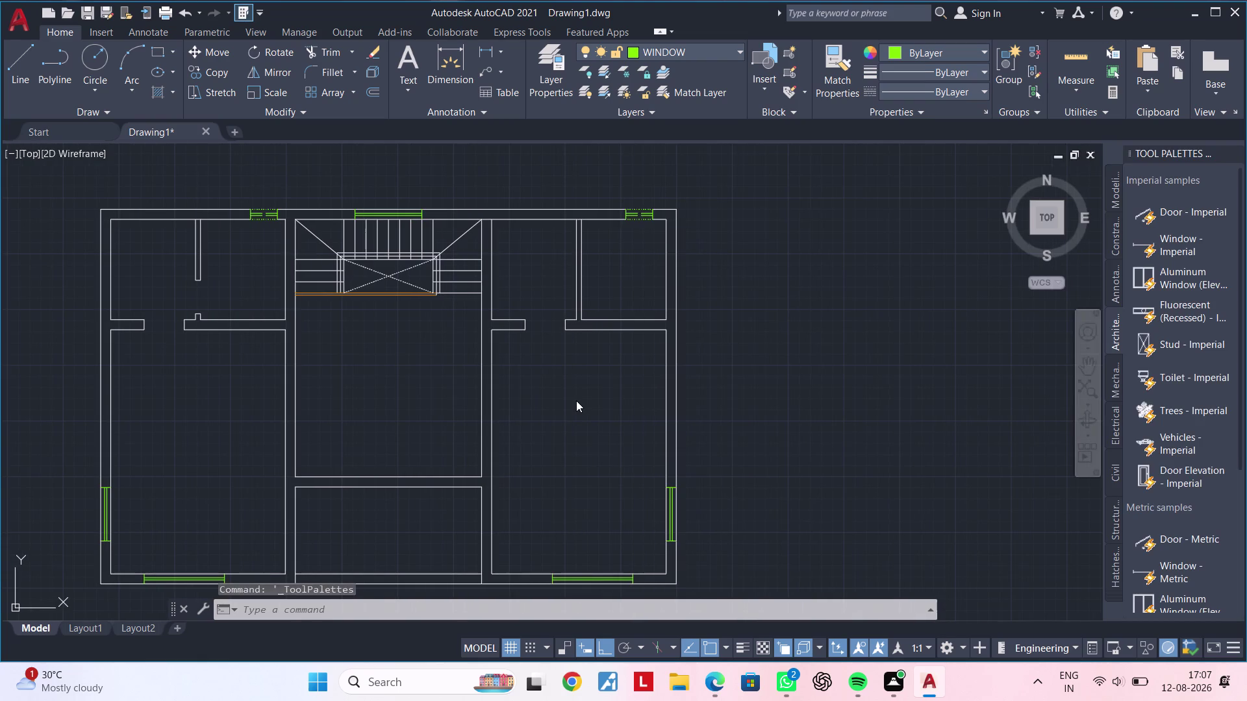
Pick Door - Imperial from the Architectural palette, then cancel that first insertion.
click(1178, 218)
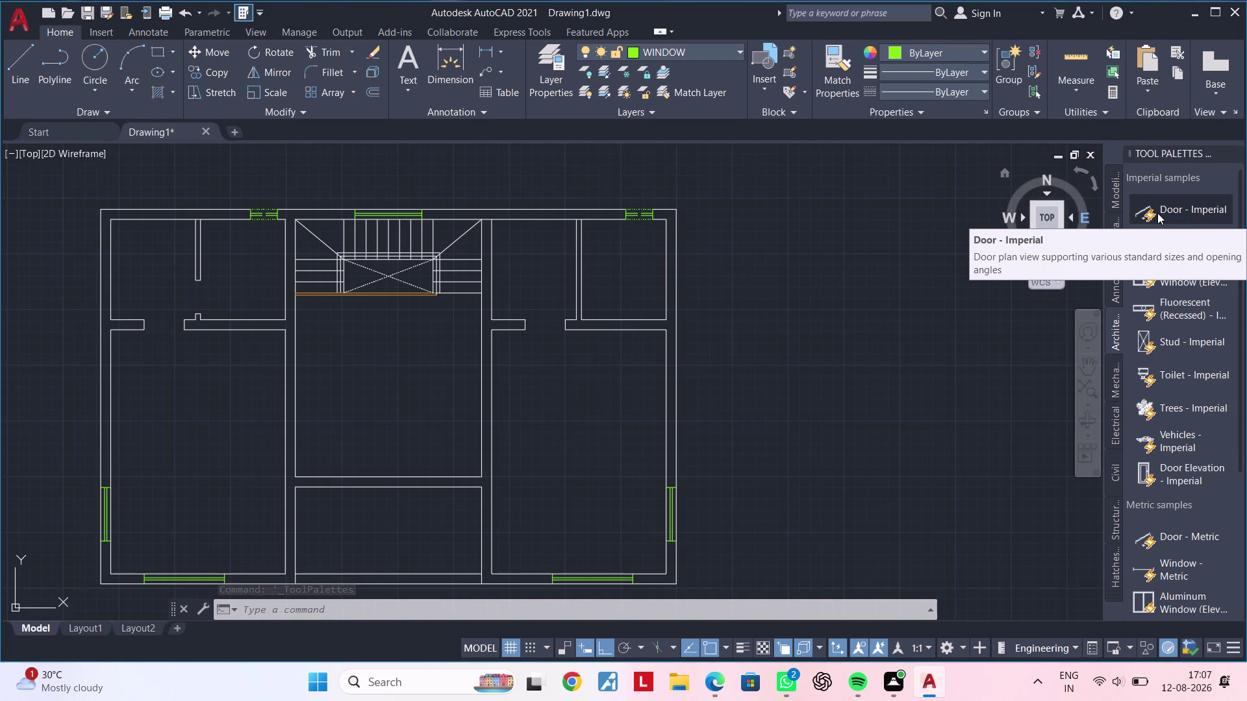
click(1155, 215)
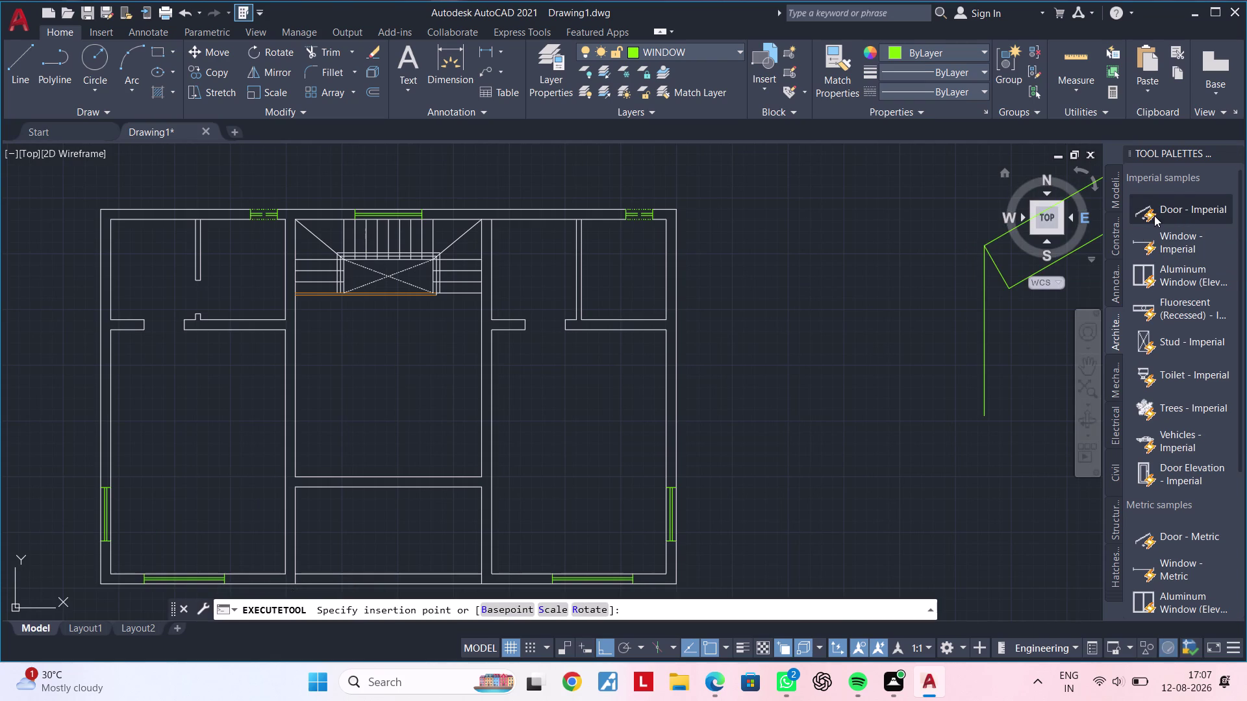
scroll(down, 3)
scroll(down, 3)
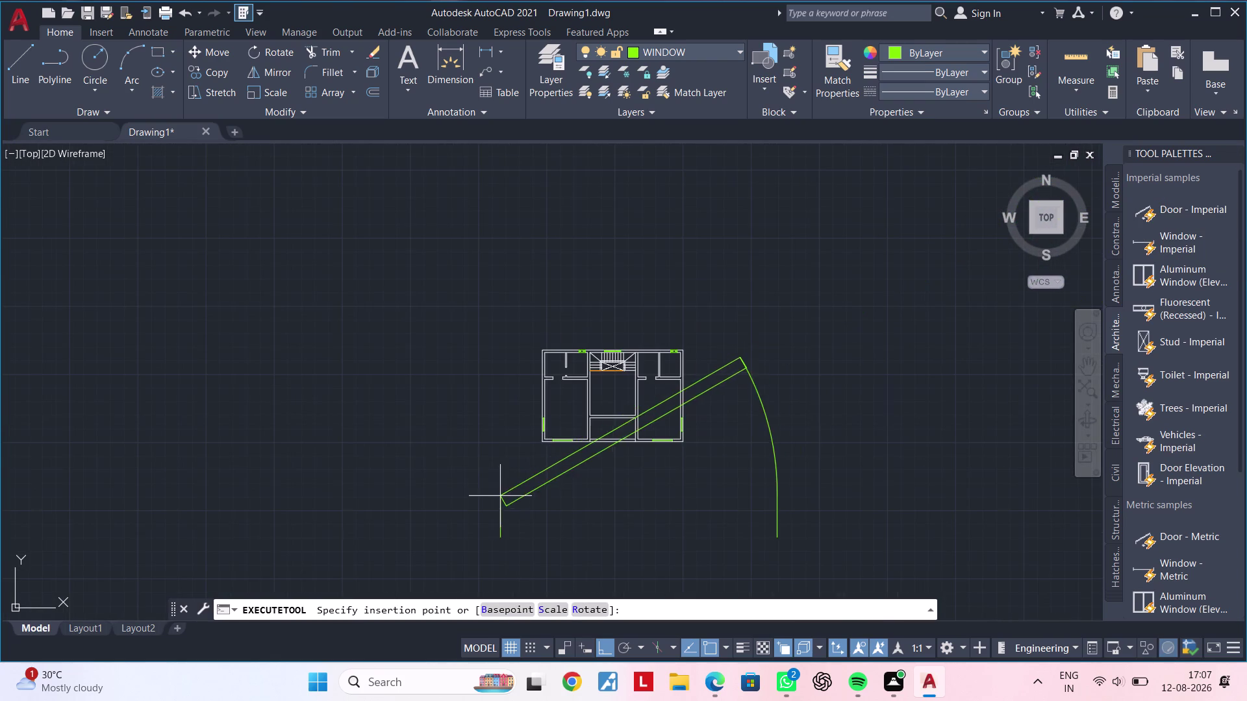
scroll(down, 3)
key(Escape)
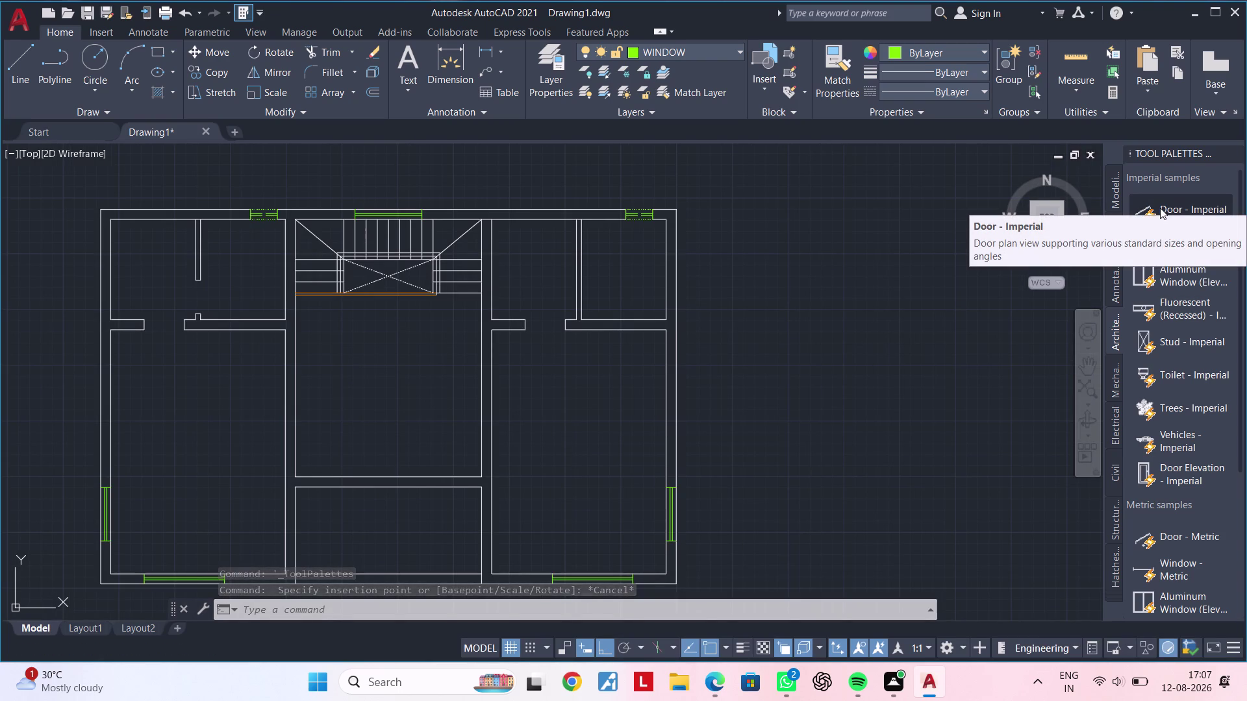
Drag the Door - Imperial block right of the floor plan and frame both in view.
drag(1160, 208, 1011, 294)
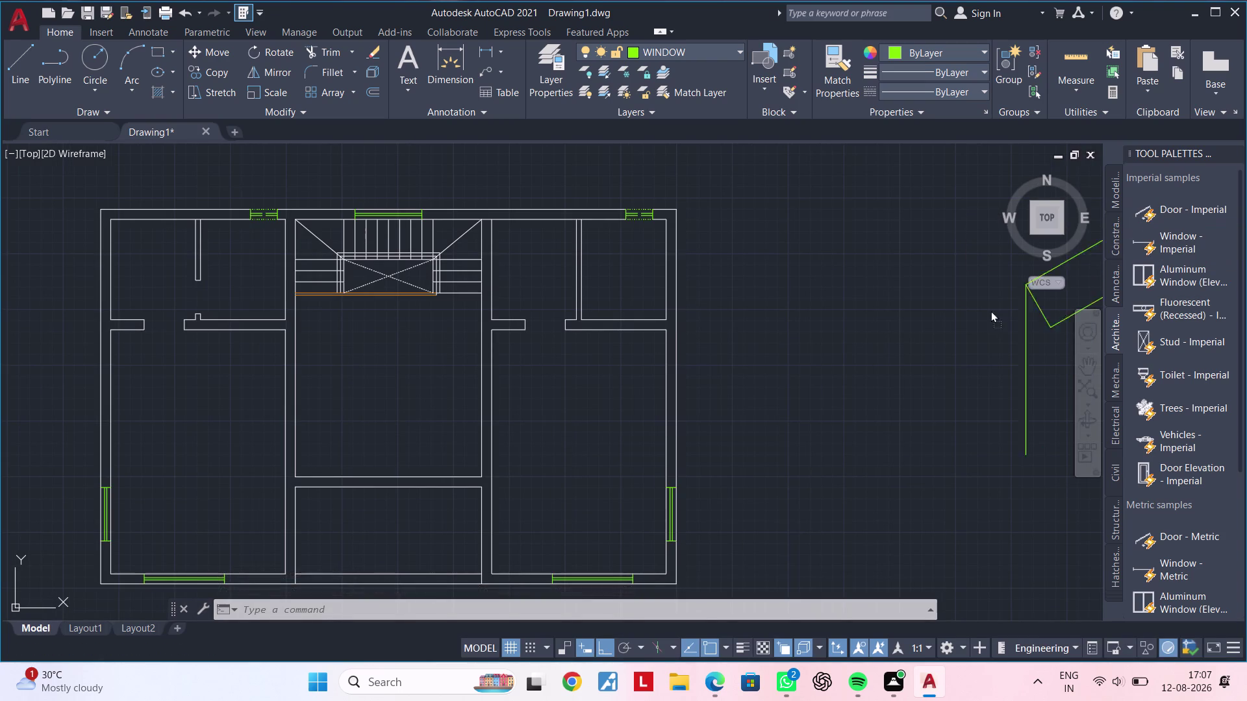
drag(1011, 295, 817, 430)
scroll(down, 3)
scroll(down, 3)
middle_drag(882, 405, 755, 453)
scroll(up, 3)
scroll(up, 3)
scroll(up, 3)
middle_drag(809, 433, 784, 393)
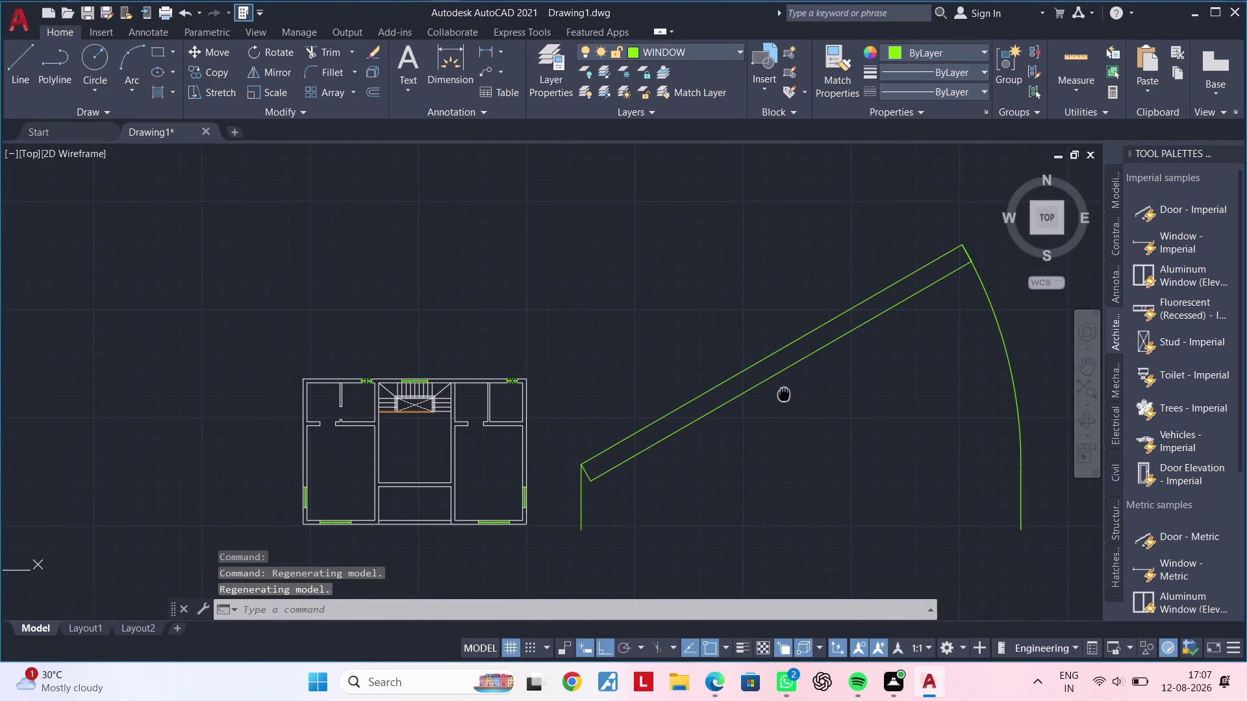
middle_drag(808, 421, 744, 369)
scroll(up, 3)
scroll(down, 3)
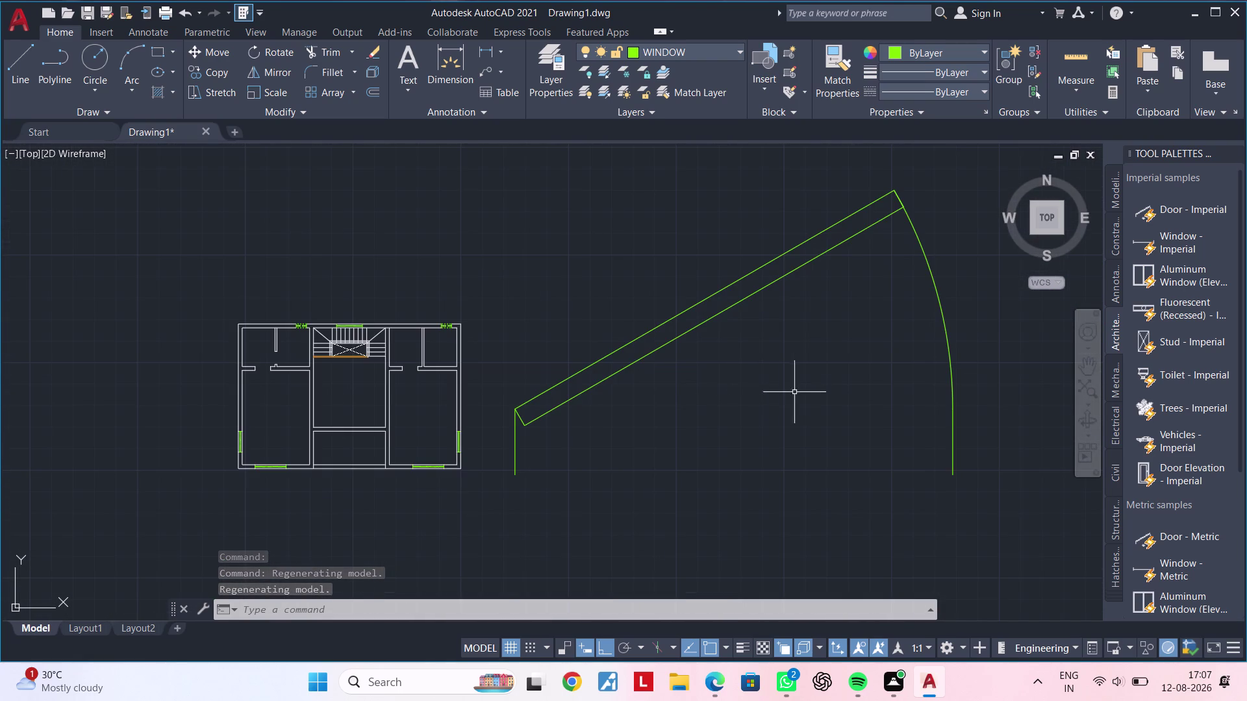
Start SCALE (SC) with the door block as the object to resize.
text(S)
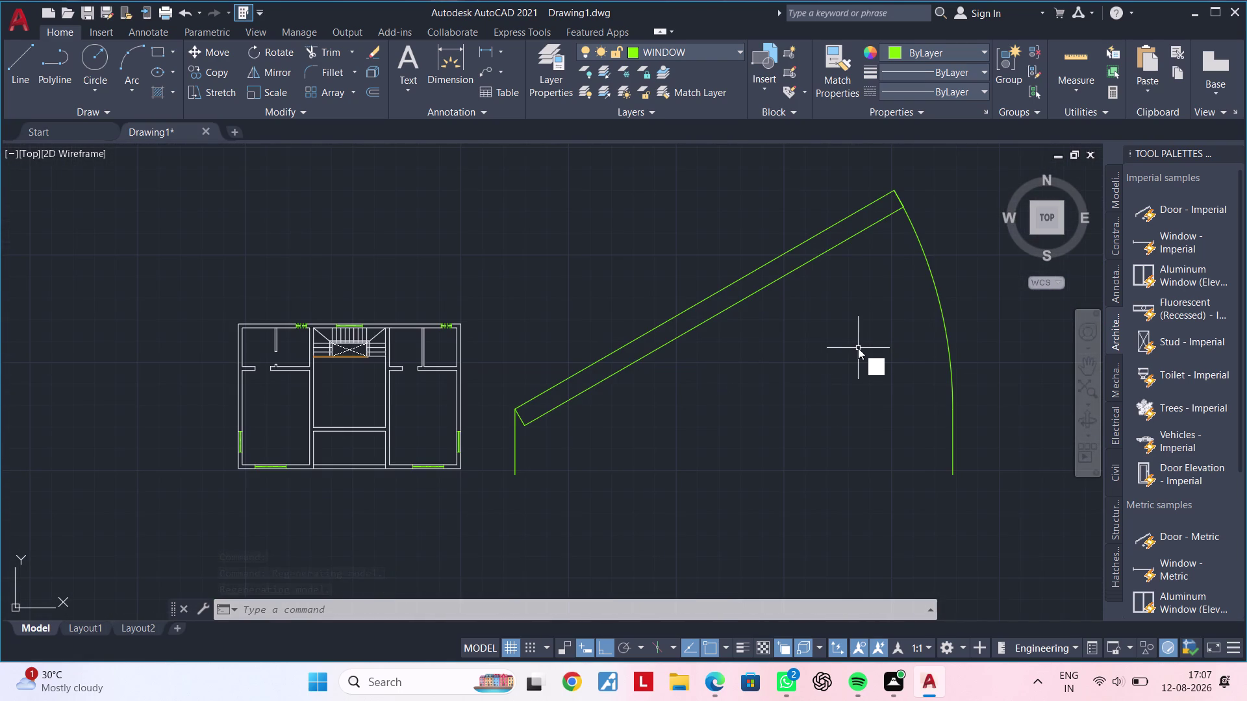
text(C)
key(Return)
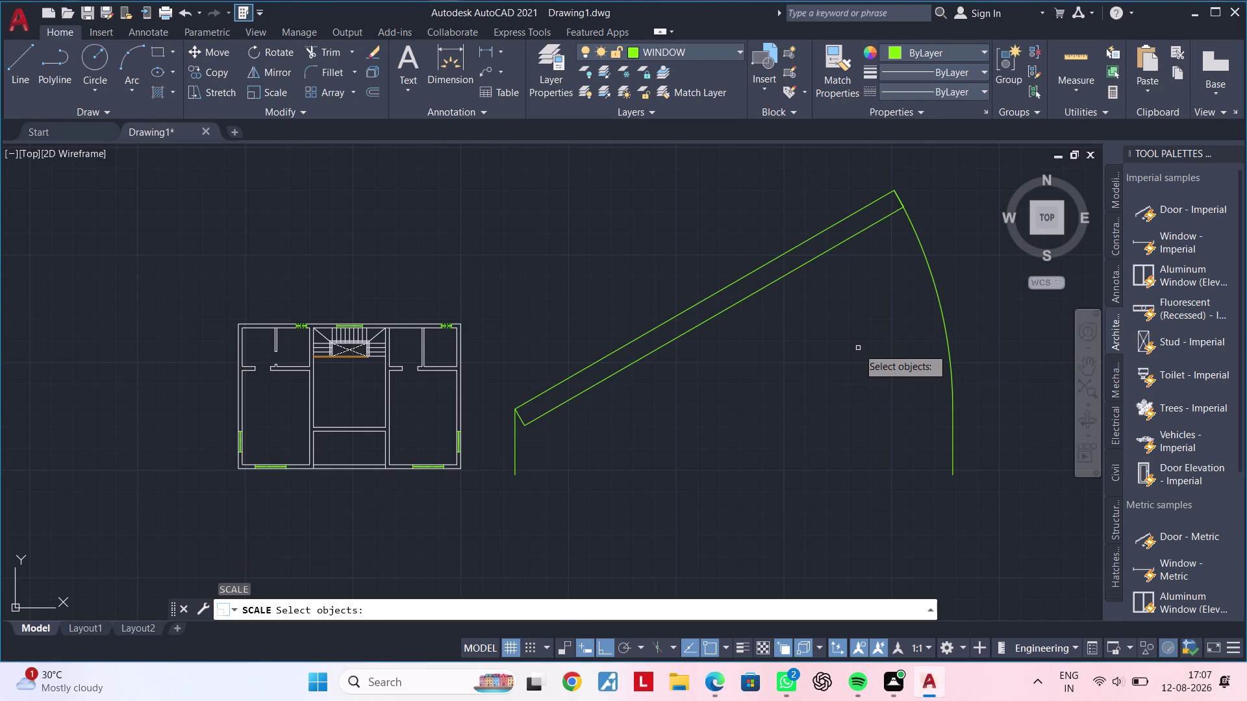
click(658, 351)
right_click(701, 342)
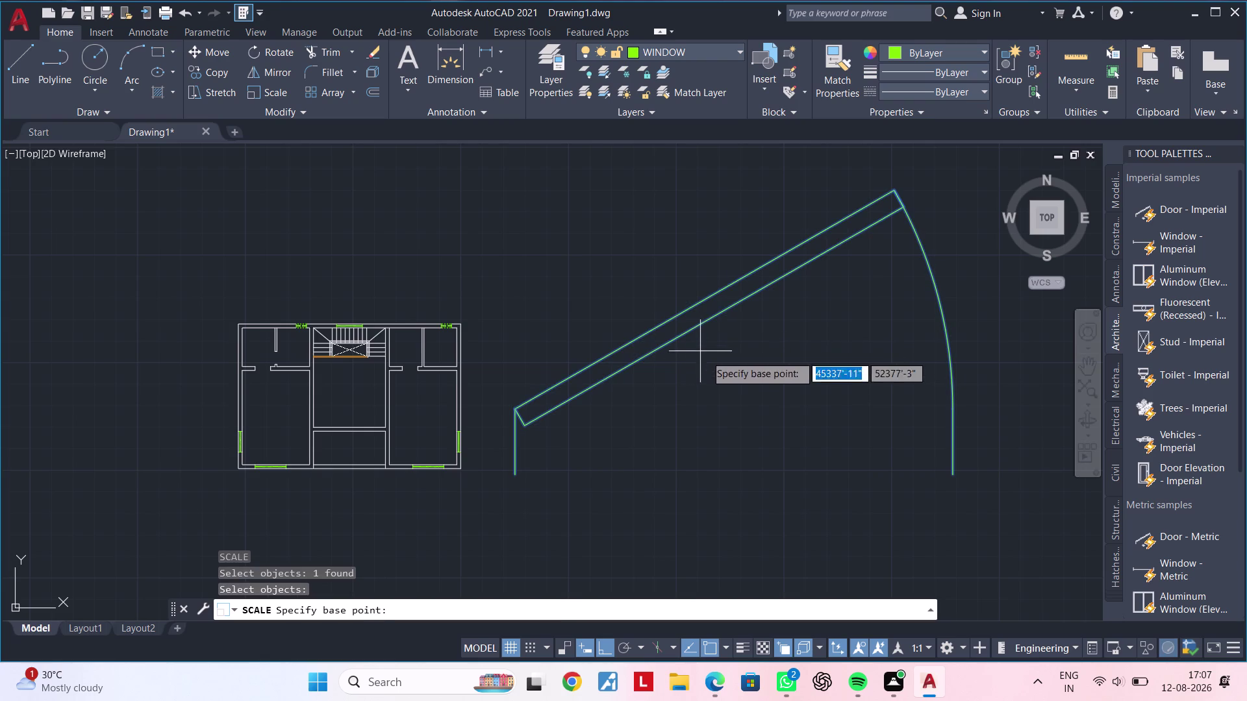
scroll(down, 3)
middle_drag(530, 497, 492, 482)
scroll(up, 3)
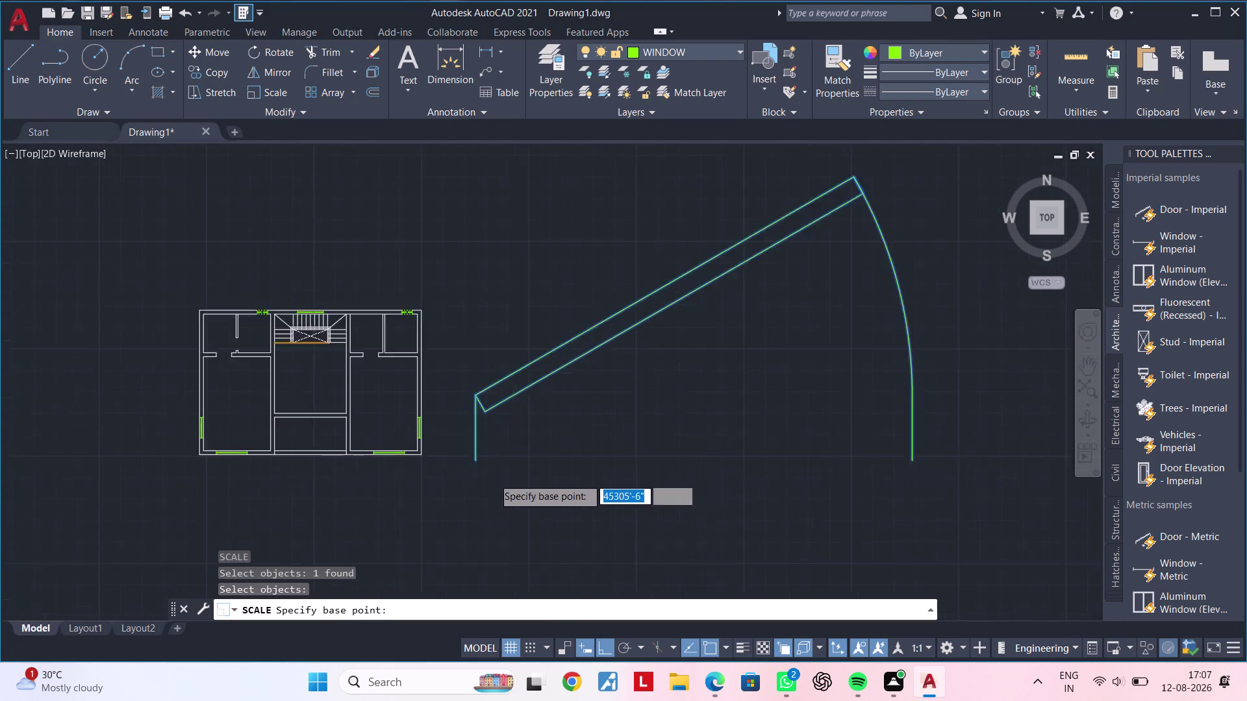
From the hinge corner, scale by Reference from the door's current width to a smaller width.
click(464, 453)
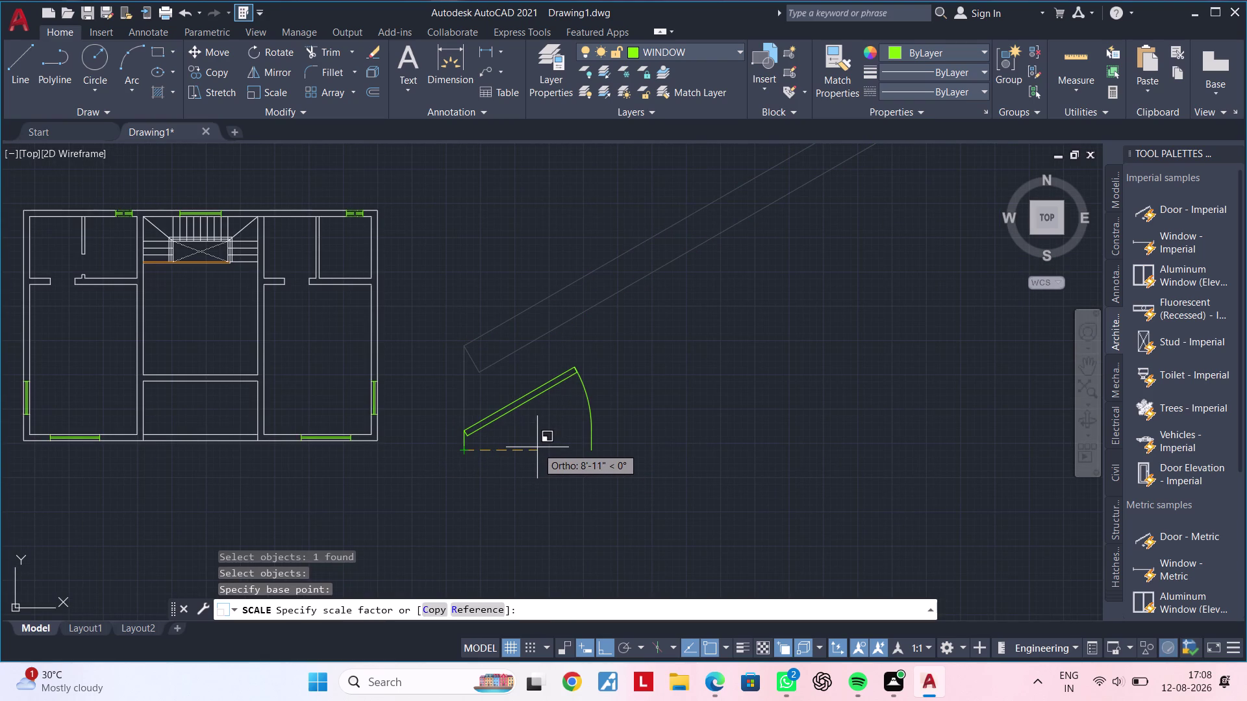
key(r)
key(Return)
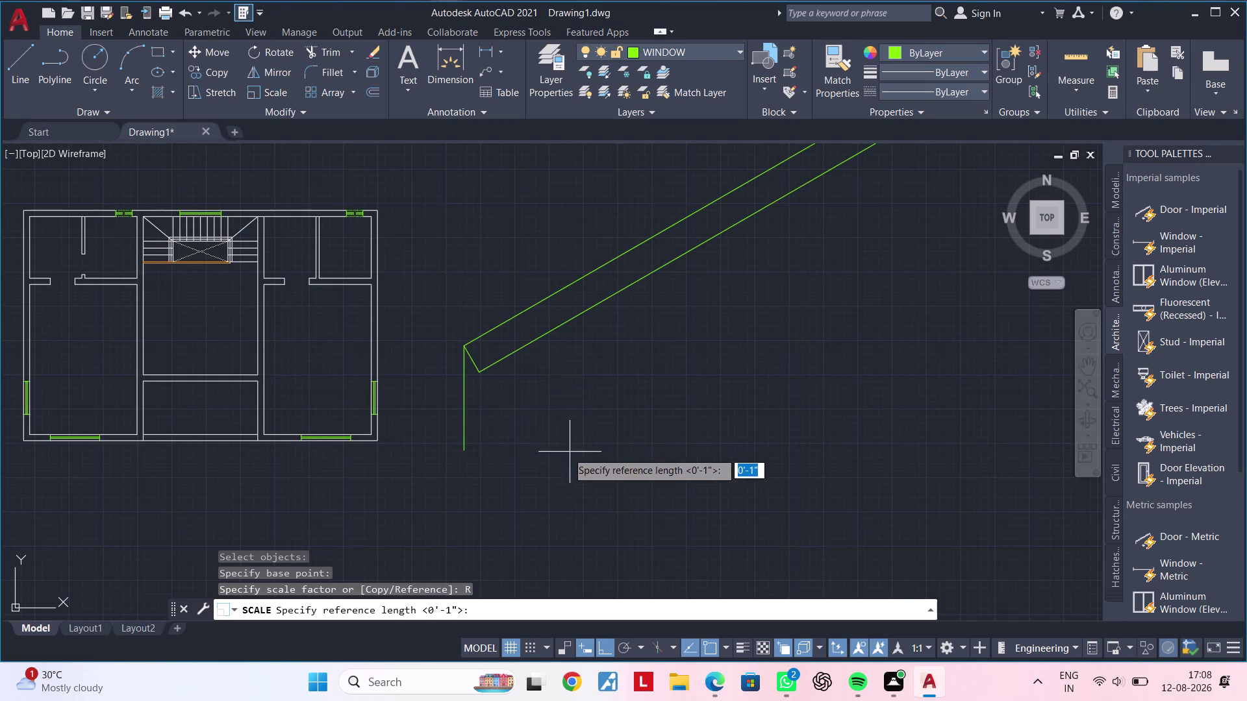
scroll(down, 3)
middle_drag(529, 449, 349, 458)
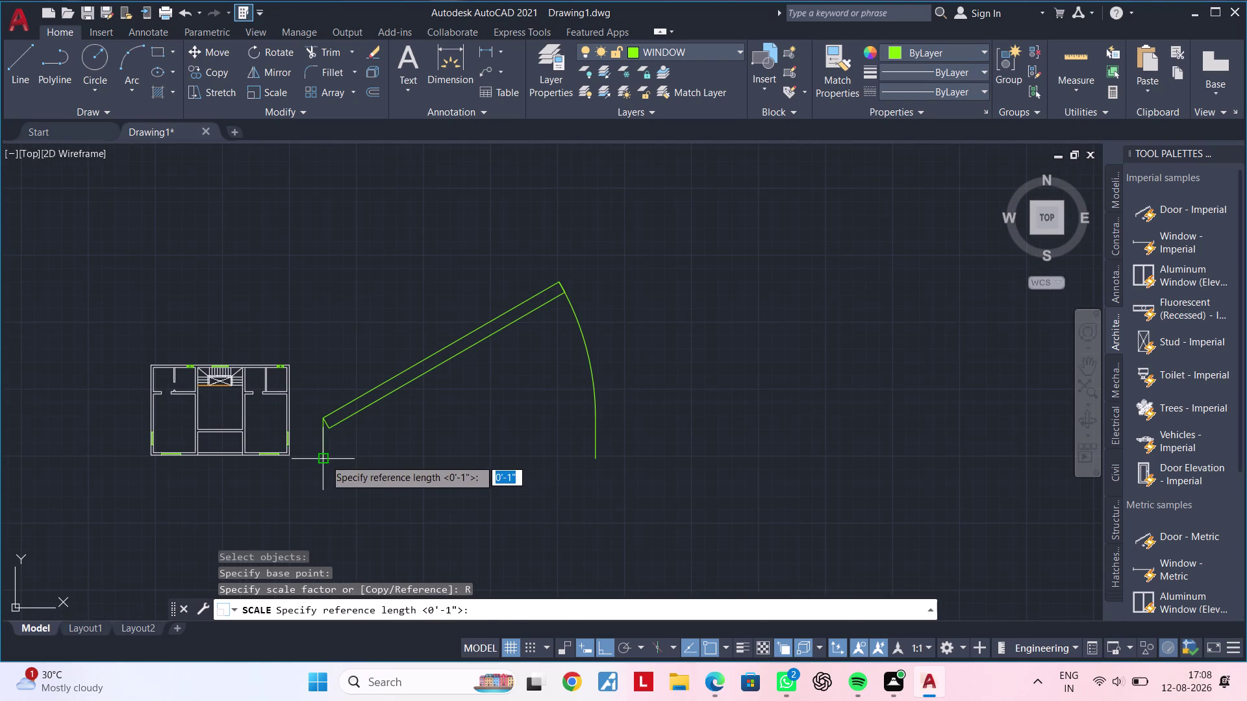
click(325, 459)
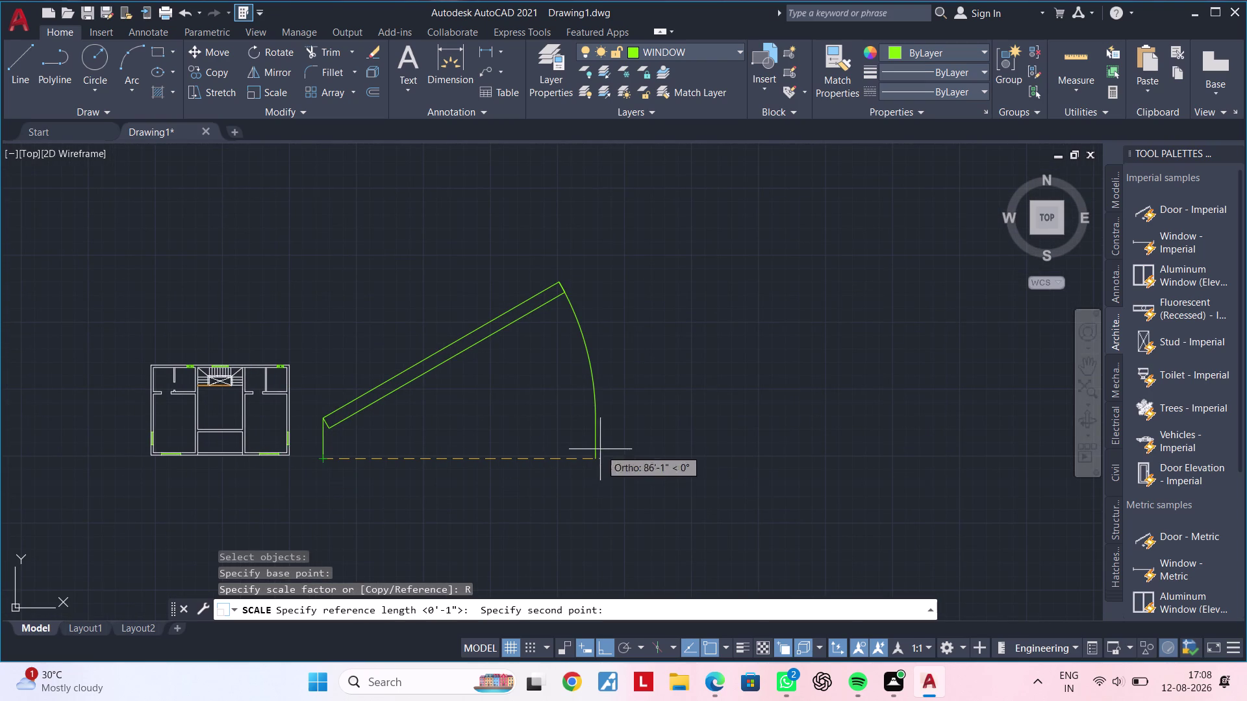
click(591, 455)
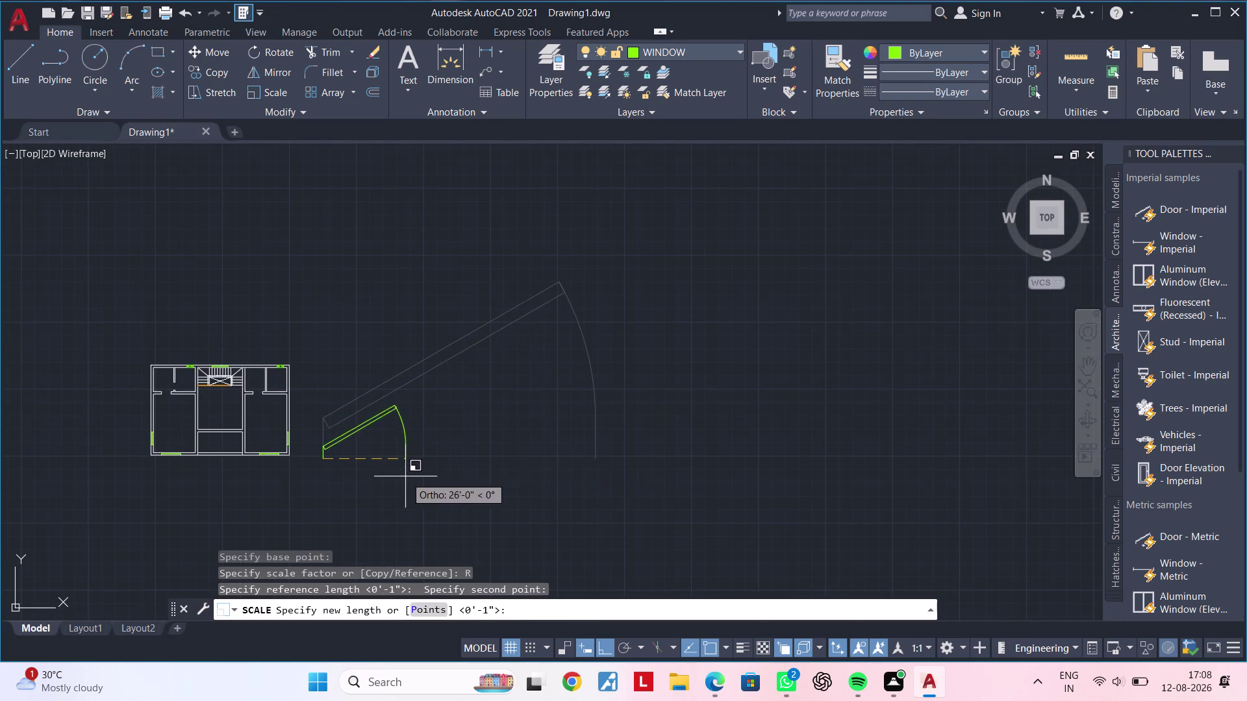
scroll(up, 3)
scroll(up, 3)
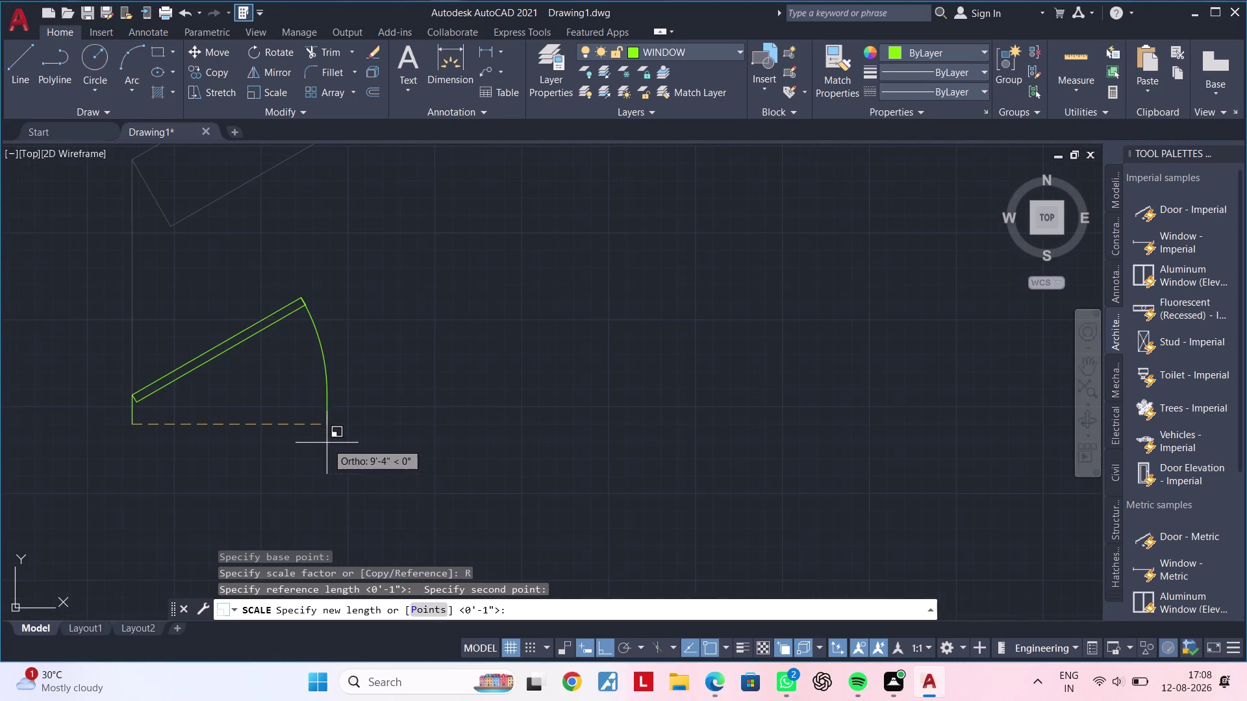
click(211, 441)
Pan and zoom around the plan to the scaled door and begin a selection window around it.
scroll(down, 3)
middle_drag(317, 454, 558, 473)
scroll(up, 3)
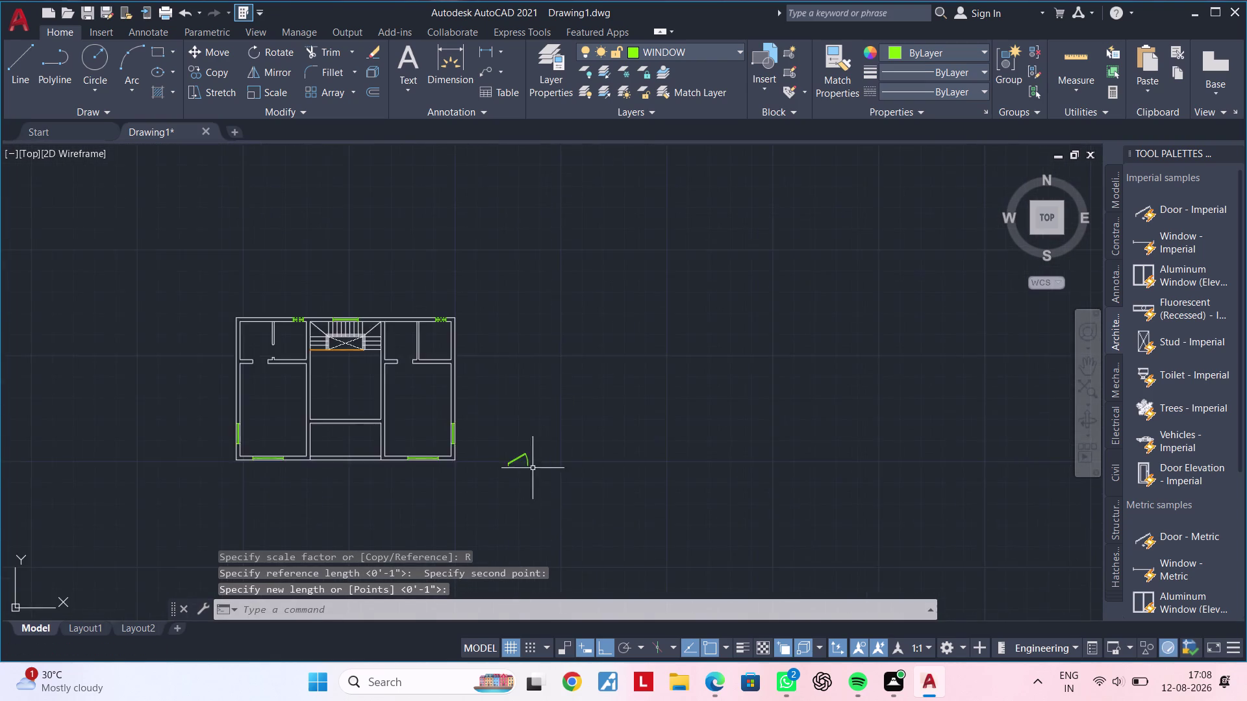
scroll(up, 3)
scroll(up, 3)
middle_drag(424, 428, 561, 596)
middle_drag(456, 483, 582, 602)
scroll(up, 3)
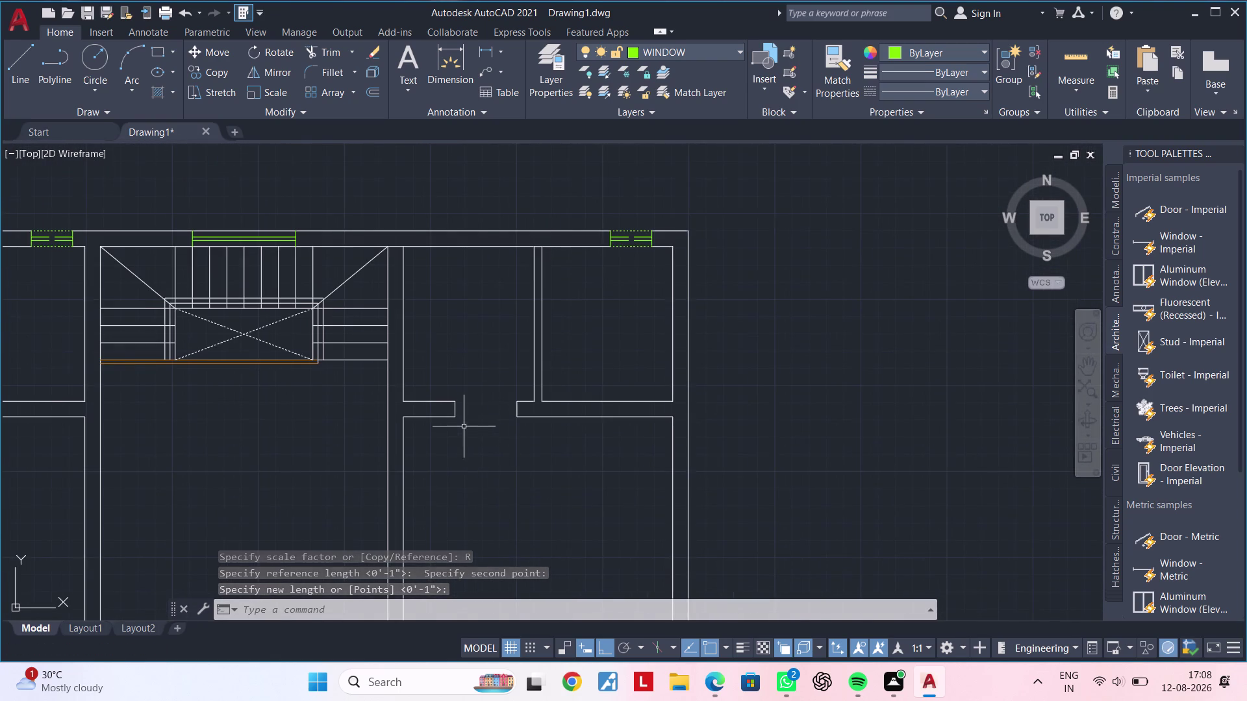
scroll(up, 3)
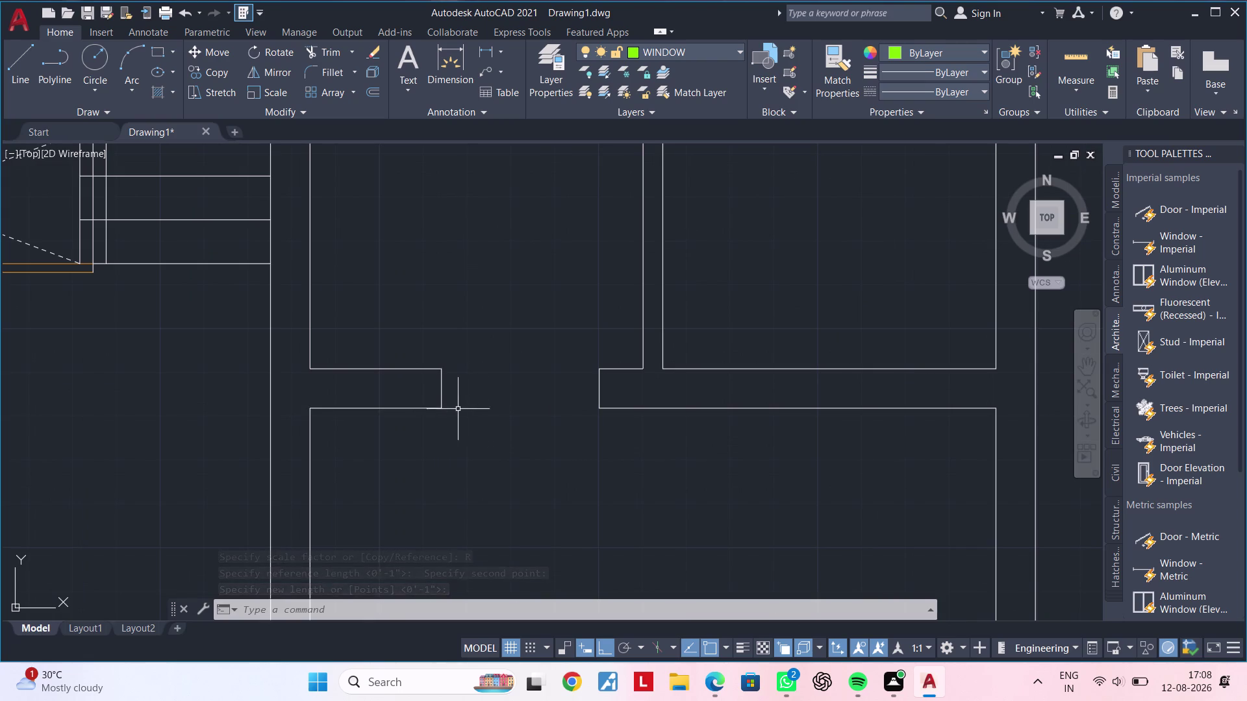
scroll(down, 3)
scroll(down, 3)
middle_drag(721, 442, 679, 404)
scroll(up, 3)
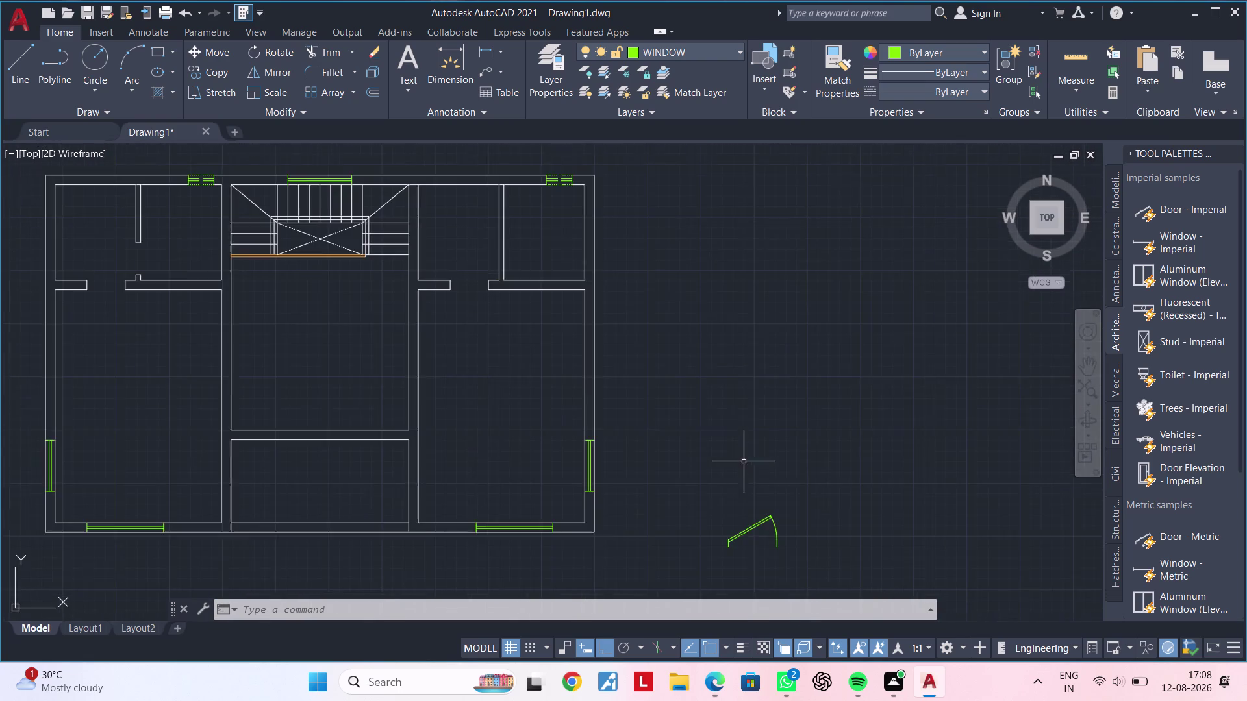
middle_drag(801, 511, 754, 439)
click(760, 497)
Select the scaled door and start Copy Selection from a base point.
click(656, 457)
right_click(666, 447)
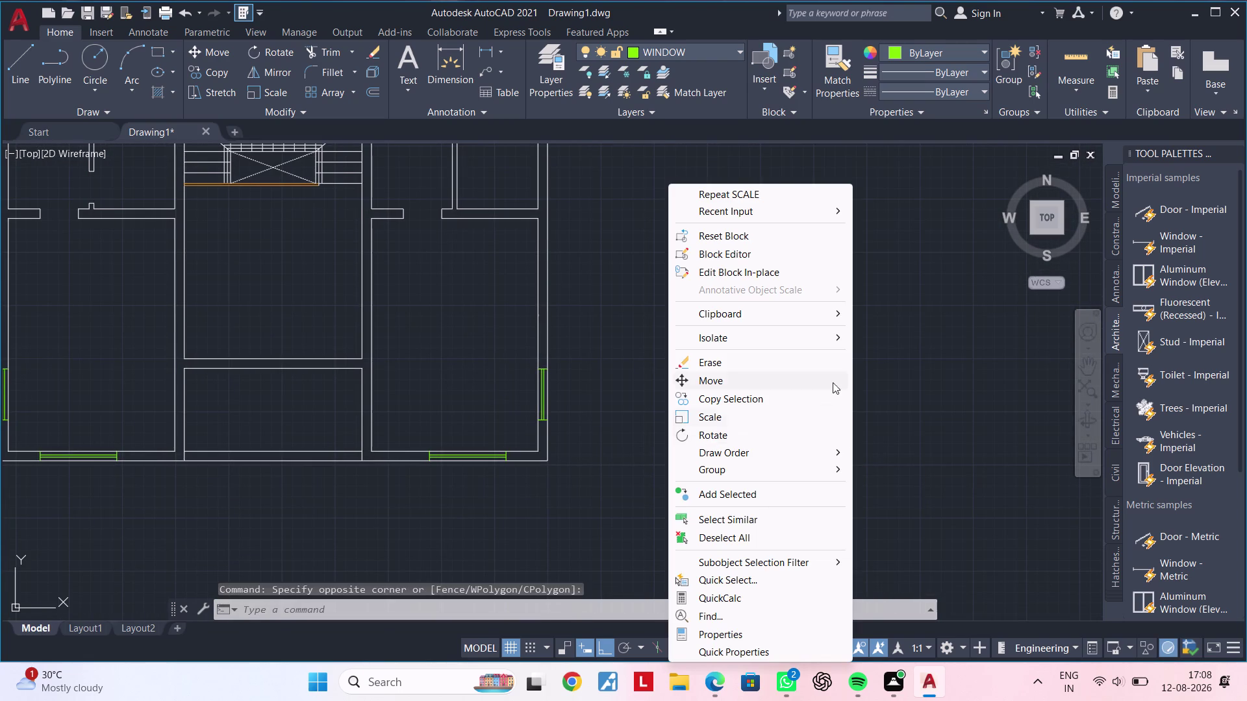
click(754, 398)
scroll(up, 3)
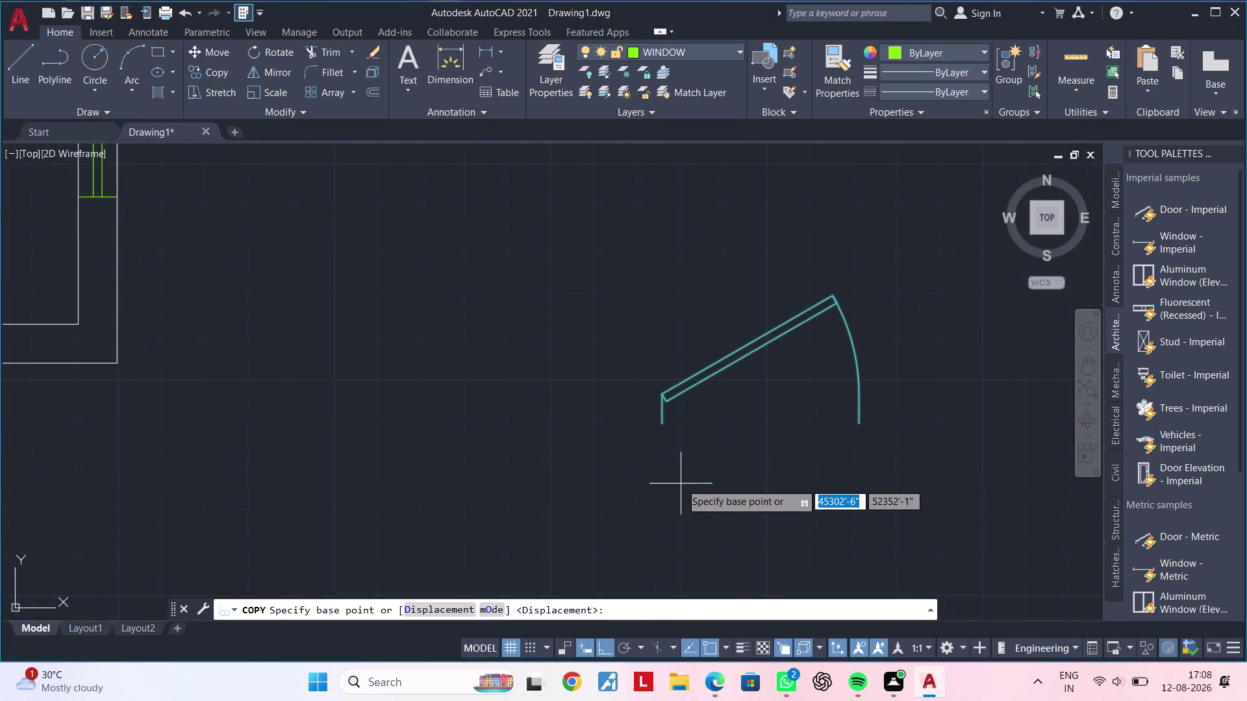
click(664, 429)
Place a first door copy near the left room's wall opening.
scroll(down, 3)
middle_drag(532, 396, 693, 468)
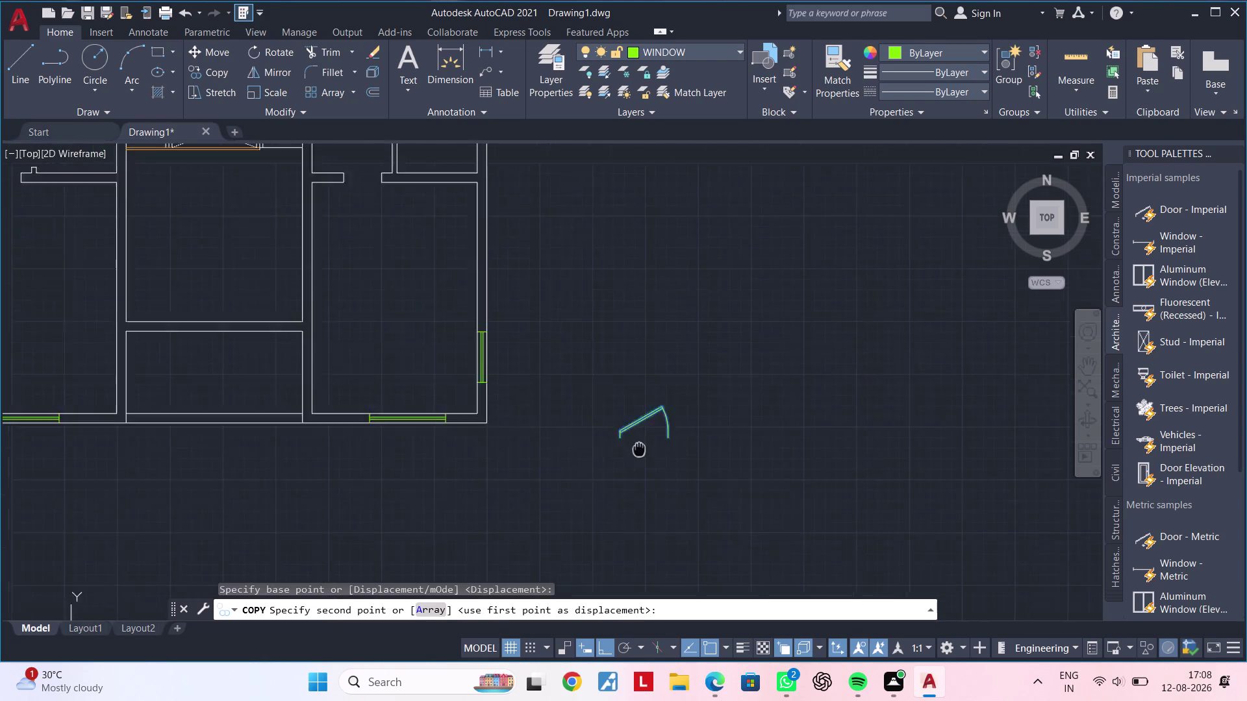
middle_drag(693, 468, 820, 513)
scroll(down, 3)
middle_drag(631, 427, 805, 493)
scroll(up, 3)
scroll(up, 3)
middle_drag(683, 409, 668, 495)
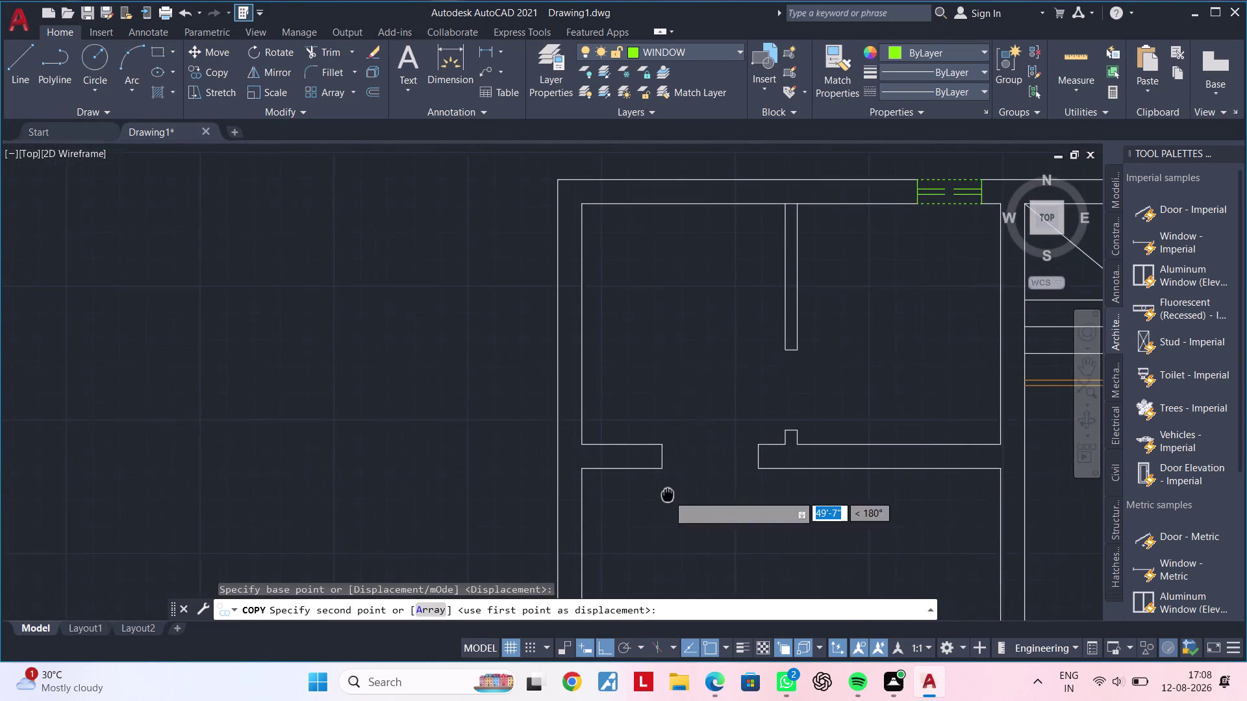
middle_drag(667, 495, 667, 493)
scroll(up, 3)
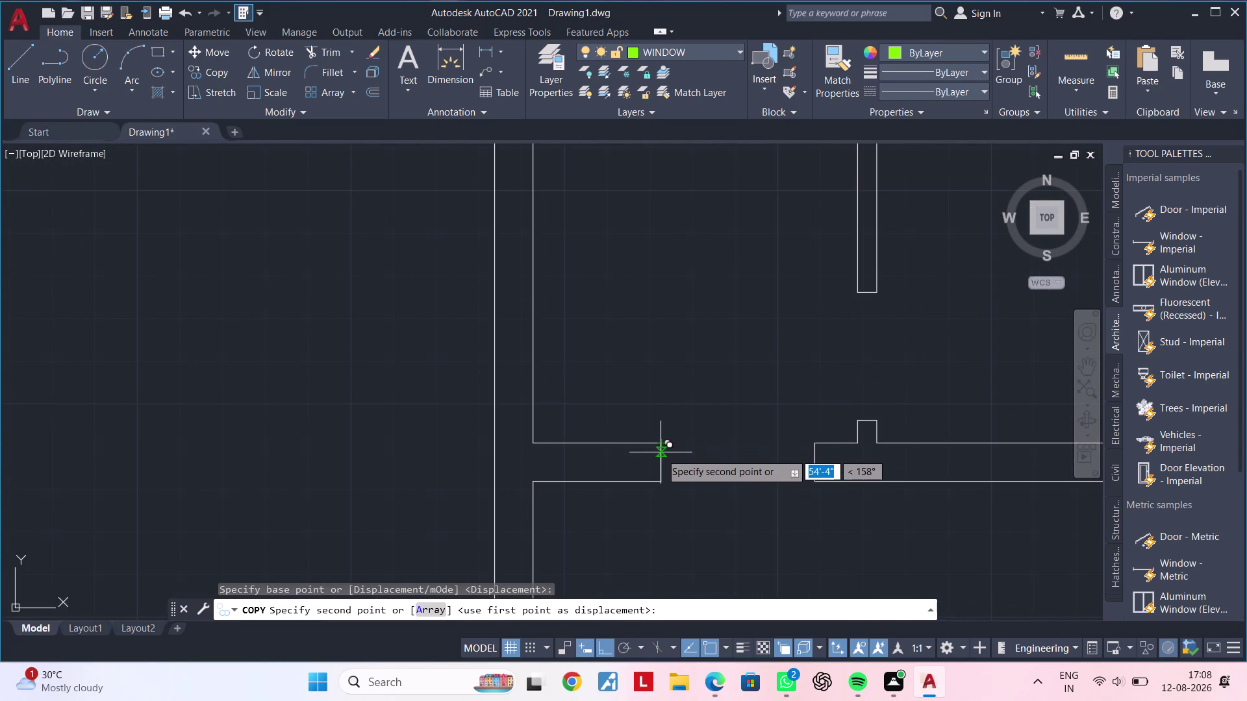
double_click(675, 517)
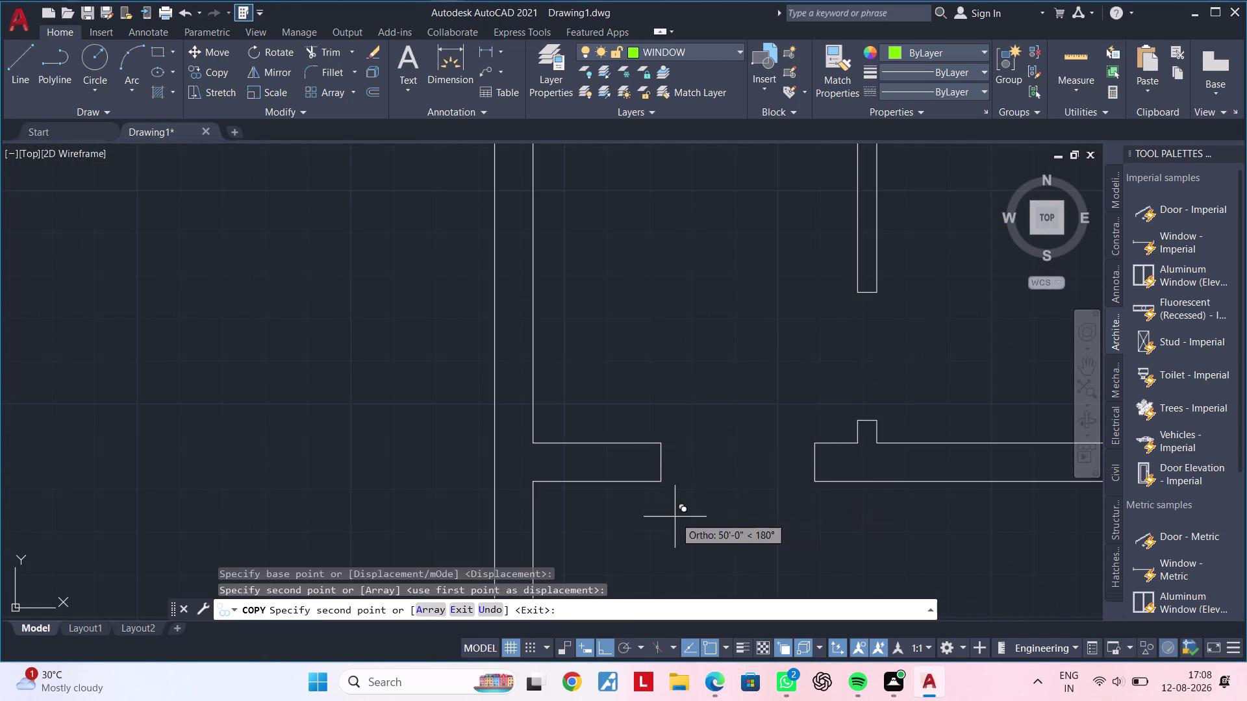
Dismiss the copy options list and pan out to the whole floor plan.
right_drag(740, 502, 743, 512)
scroll(down, 3)
scroll(down, 3)
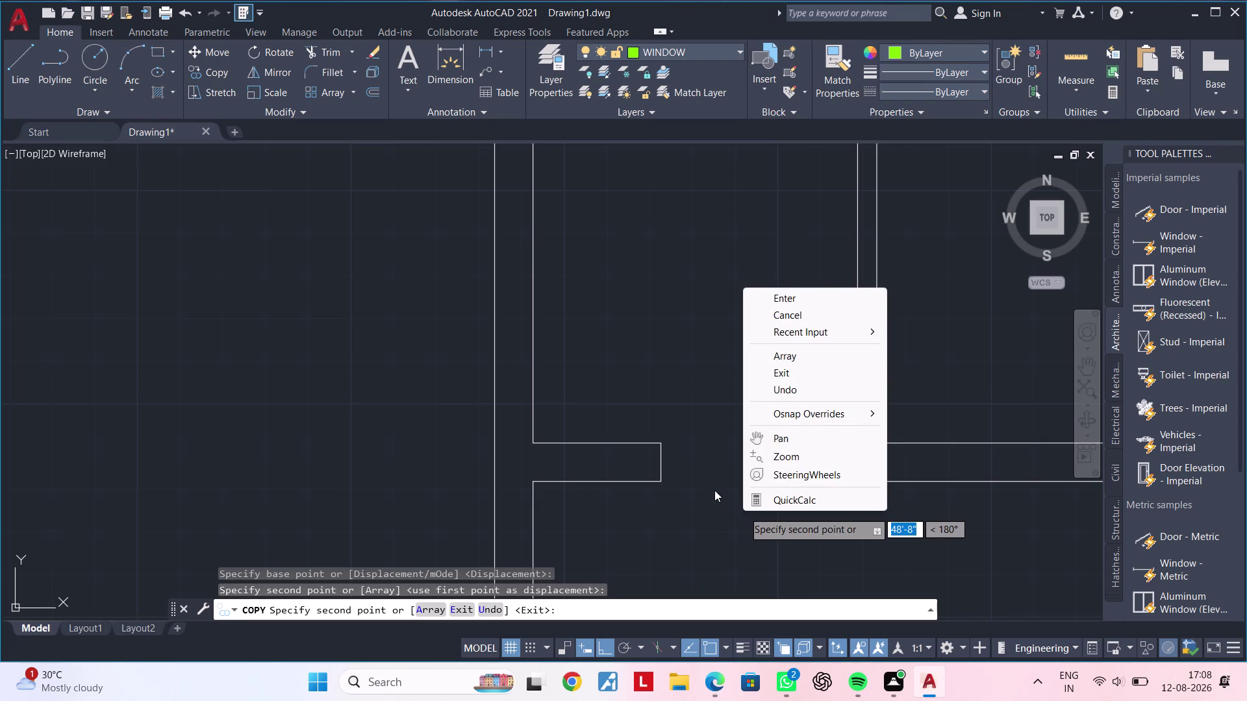
key(Escape)
scroll(down, 3)
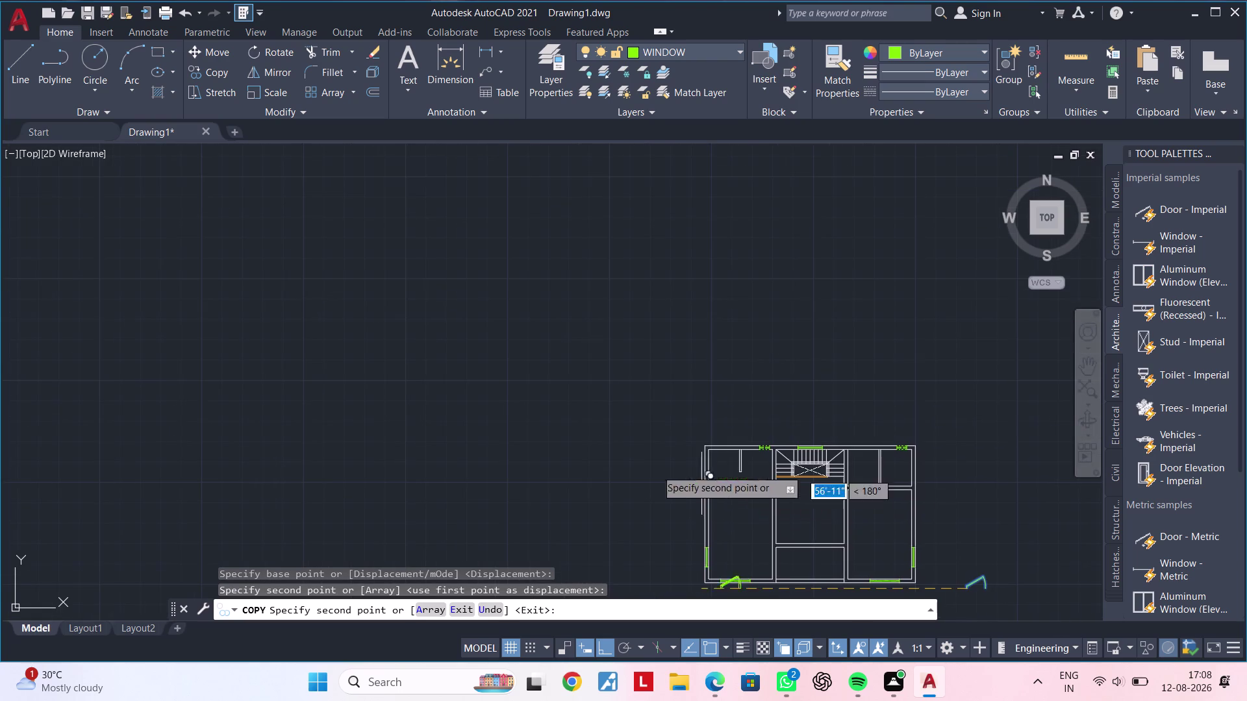
middle_drag(575, 440, 565, 438)
middle_drag(715, 467, 455, 408)
scroll(up, 3)
middle_drag(713, 511, 669, 453)
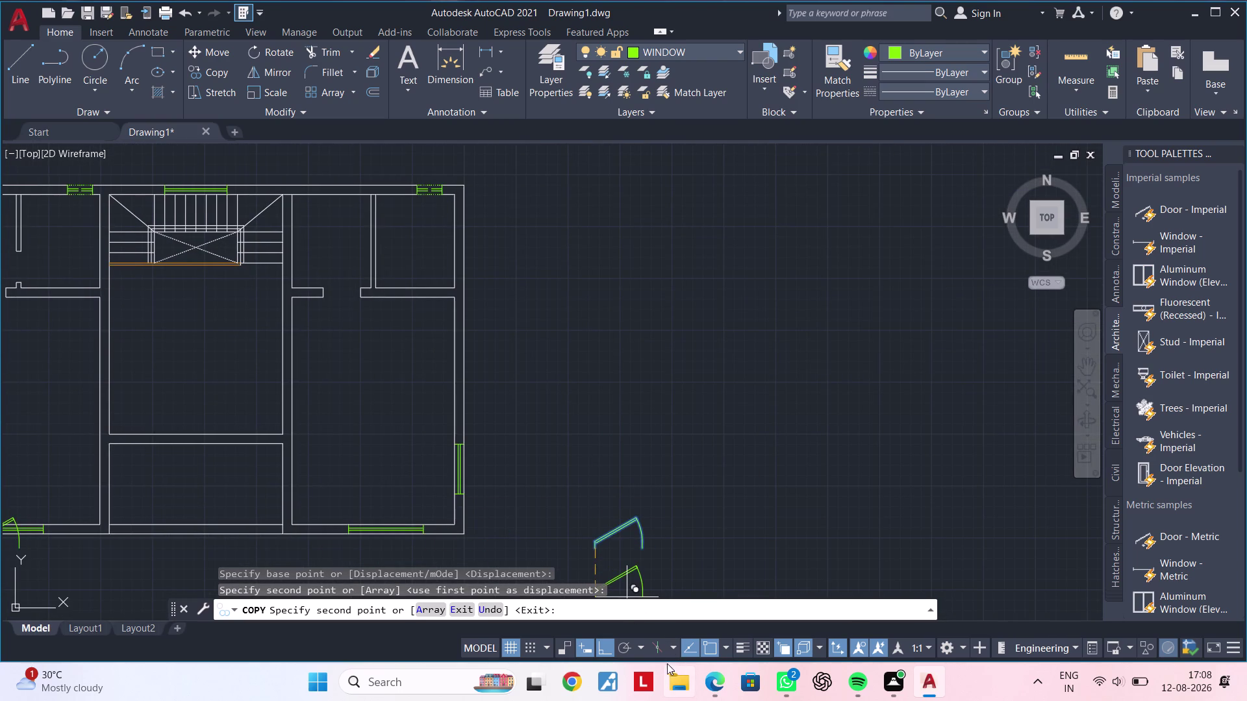
With Polar tracking on, place the door copy inside the left room and finish copying.
click(625, 654)
middle_drag(443, 495, 849, 523)
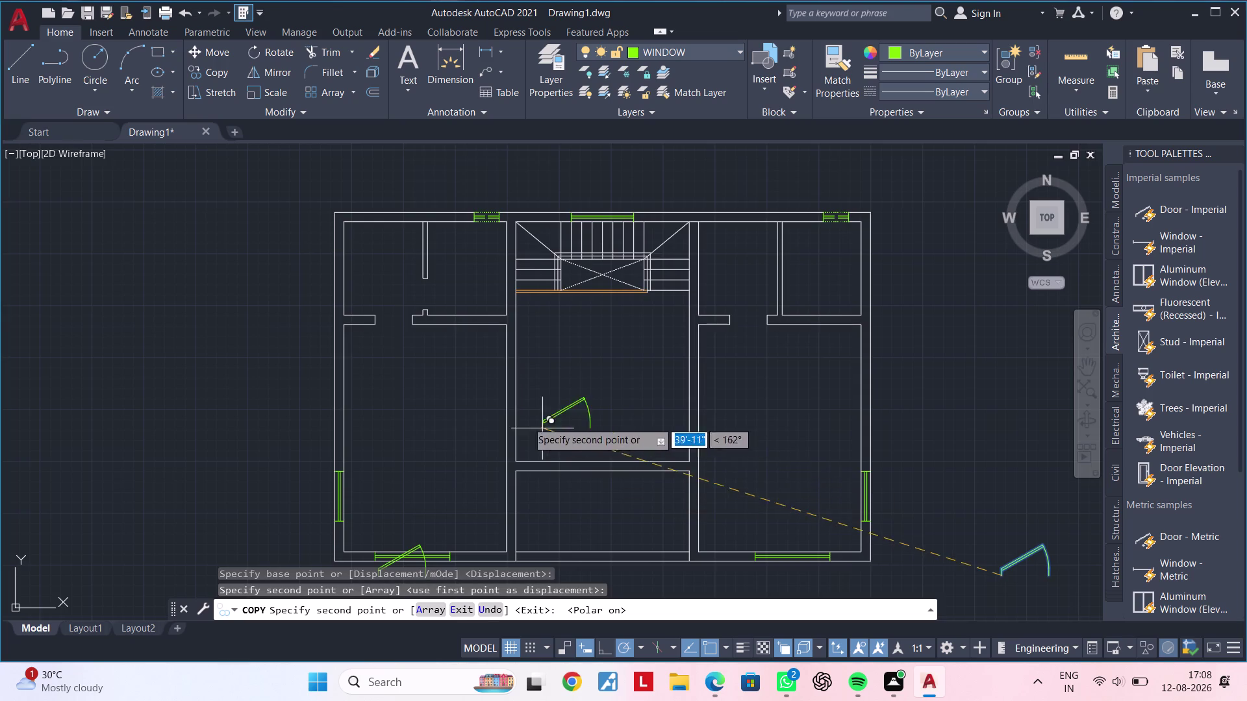
middle_drag(411, 436, 531, 495)
scroll(up, 3)
click(492, 433)
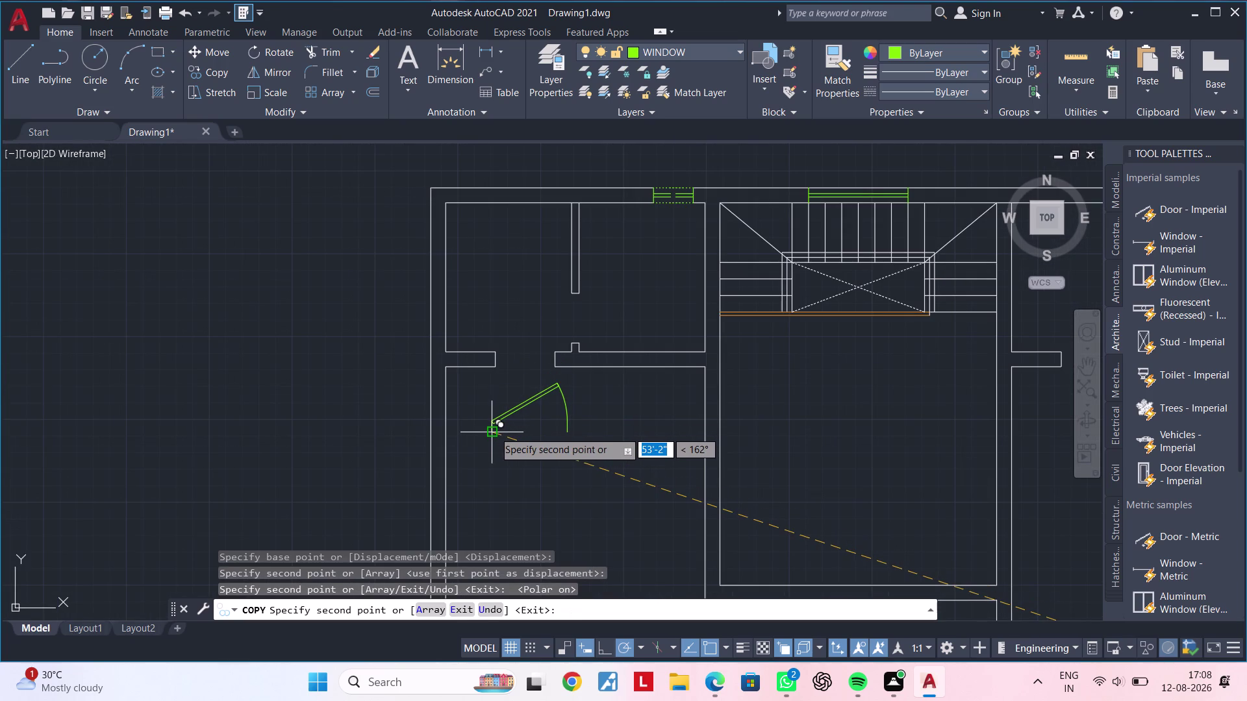
right_click(492, 432)
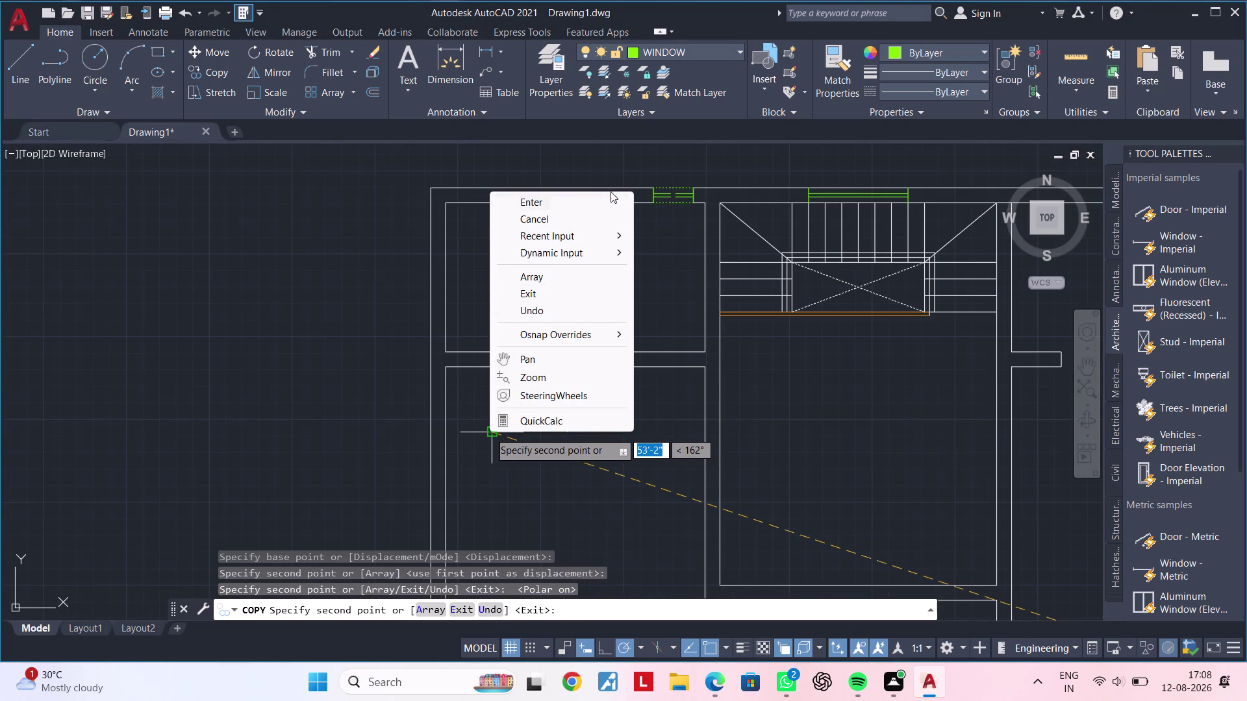
click(600, 201)
scroll(up, 3)
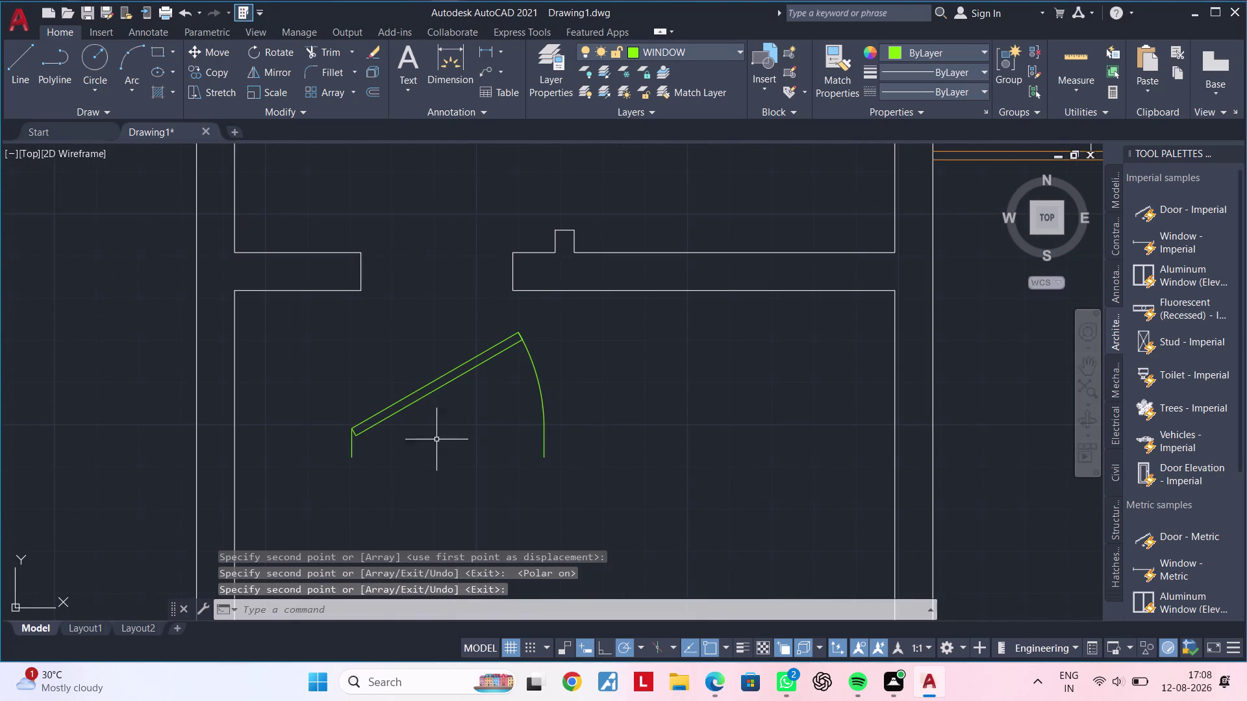
click(418, 388)
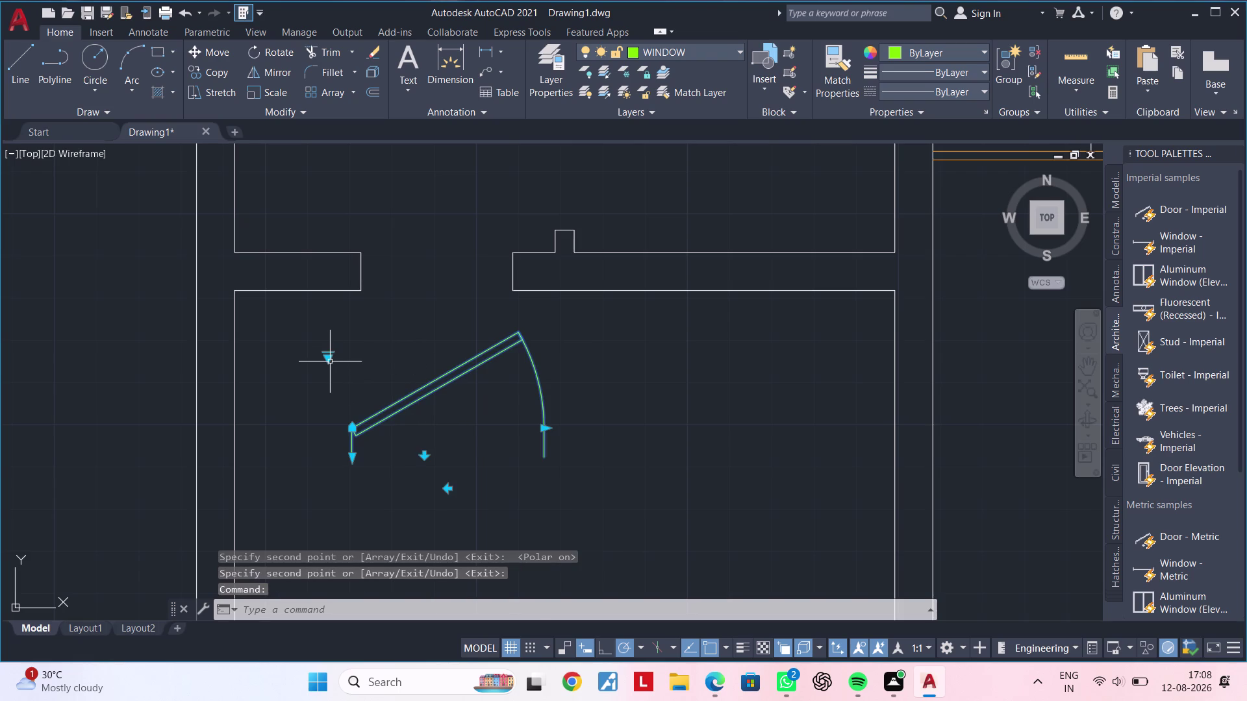
Try the door's opening-angle grip states, fully open and then 30 degrees.
click(329, 362)
click(327, 359)
click(328, 362)
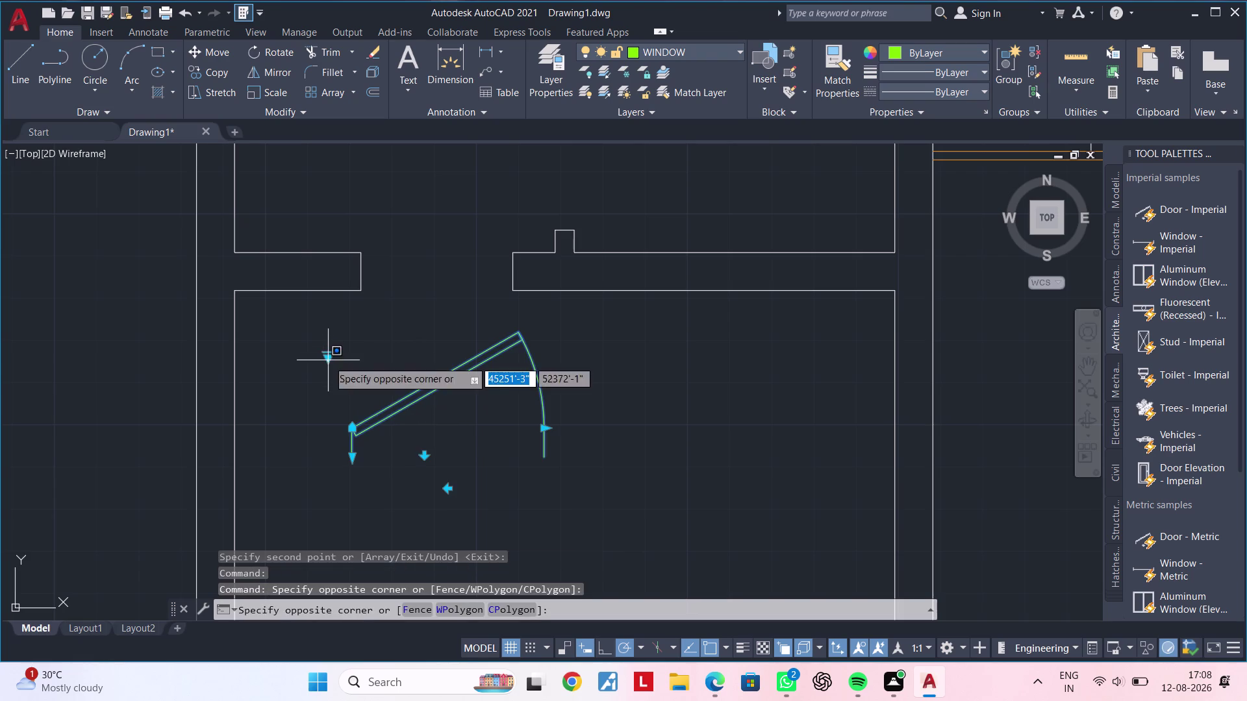
click(328, 359)
click(328, 359)
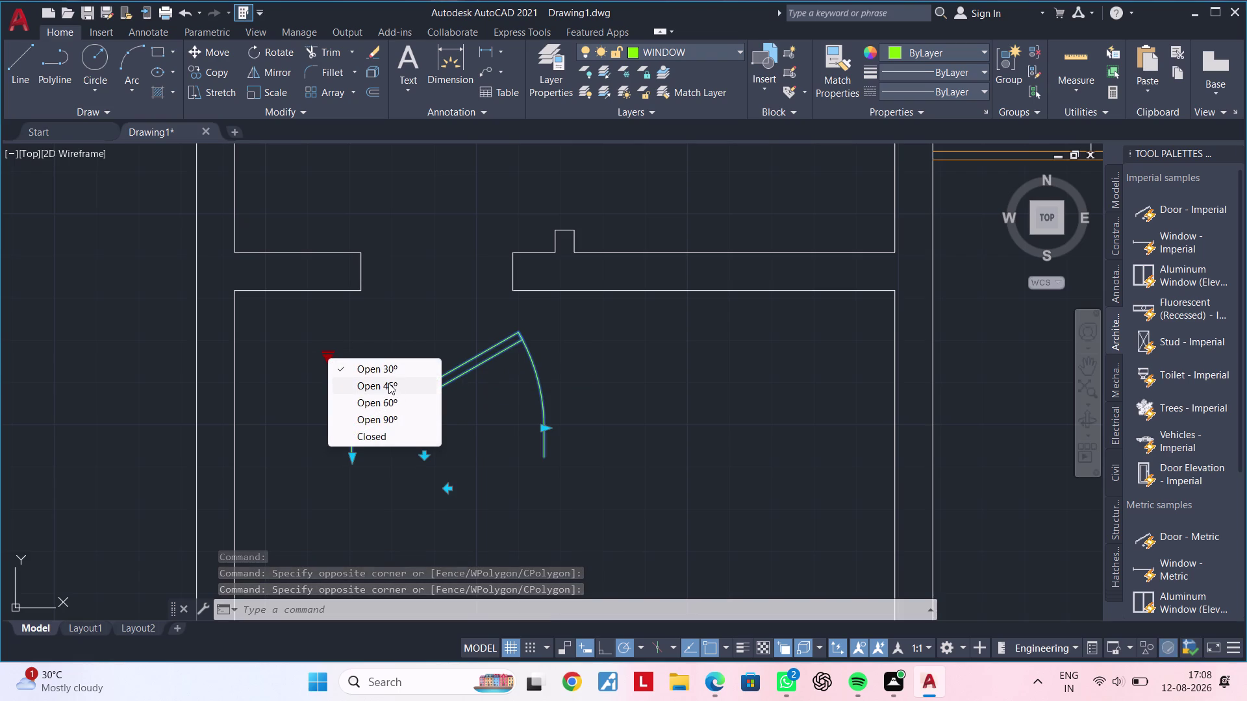
click(393, 413)
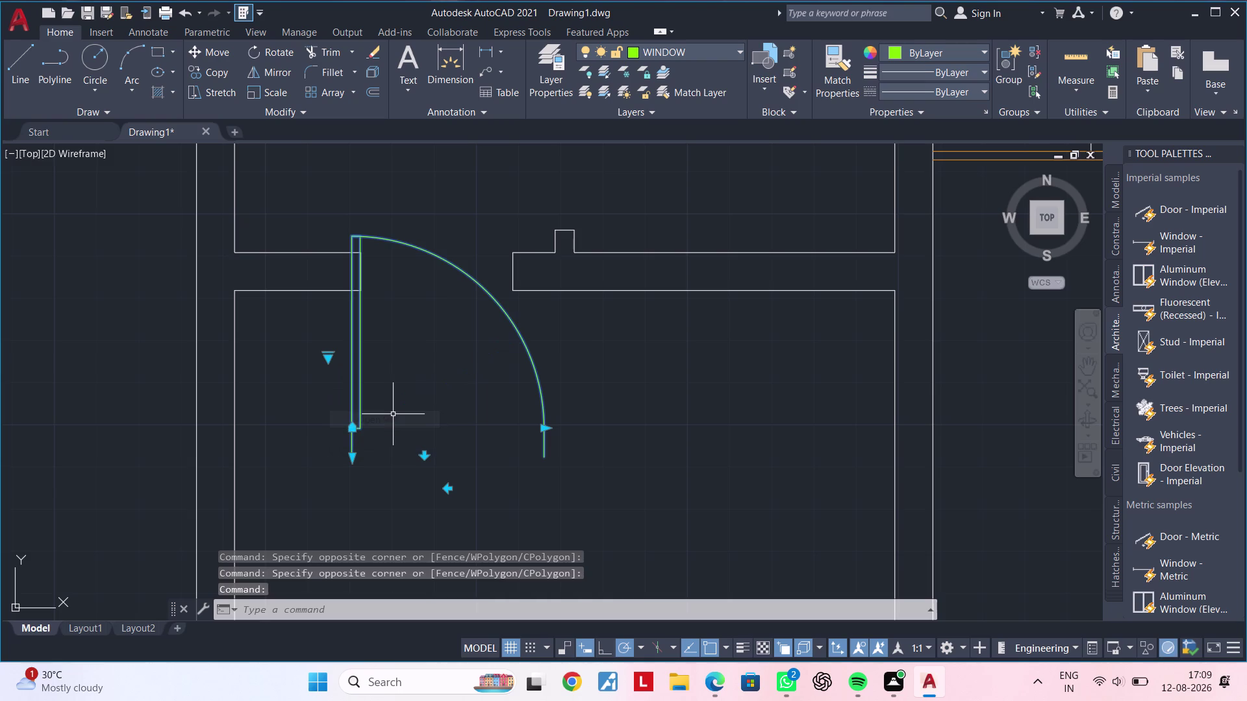
click(328, 361)
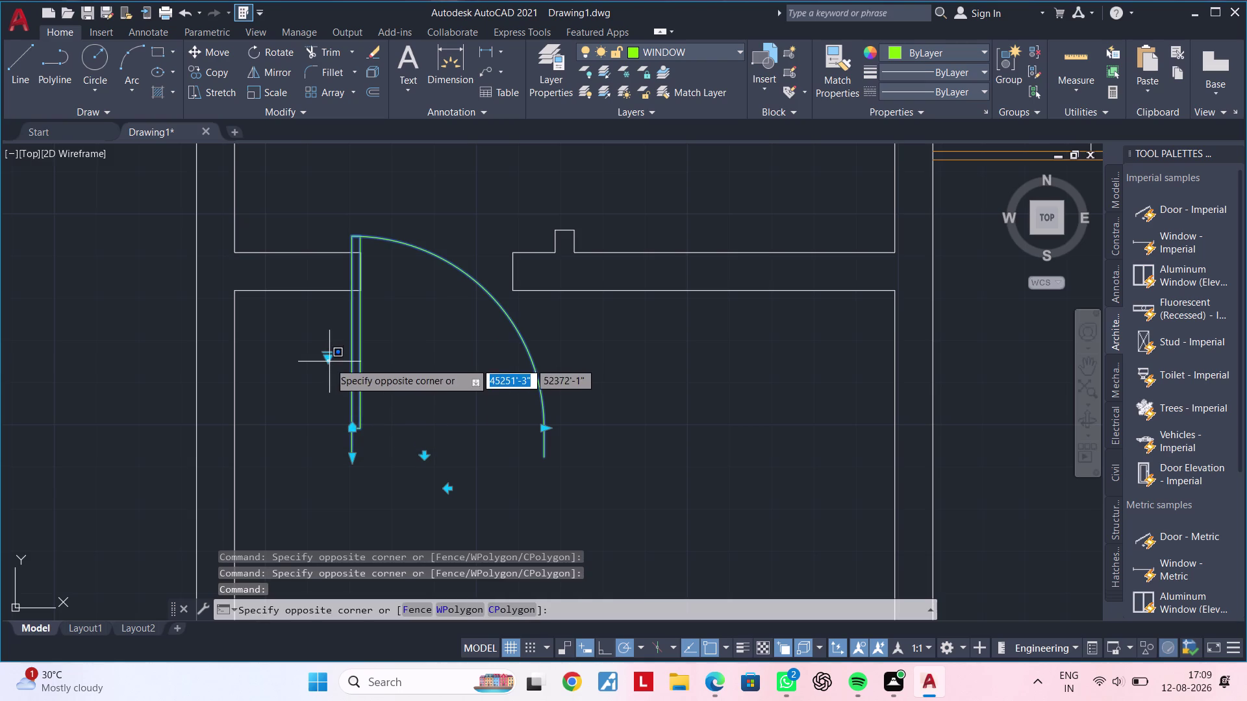
click(329, 360)
click(326, 357)
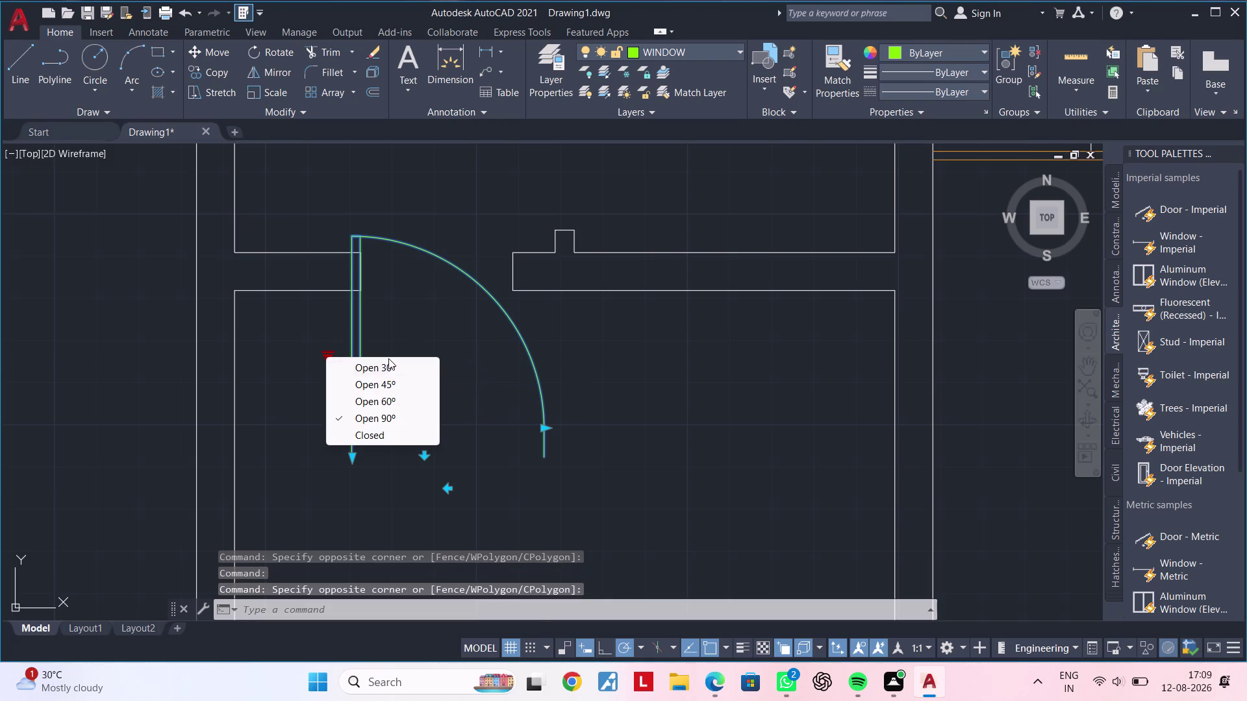
click(382, 367)
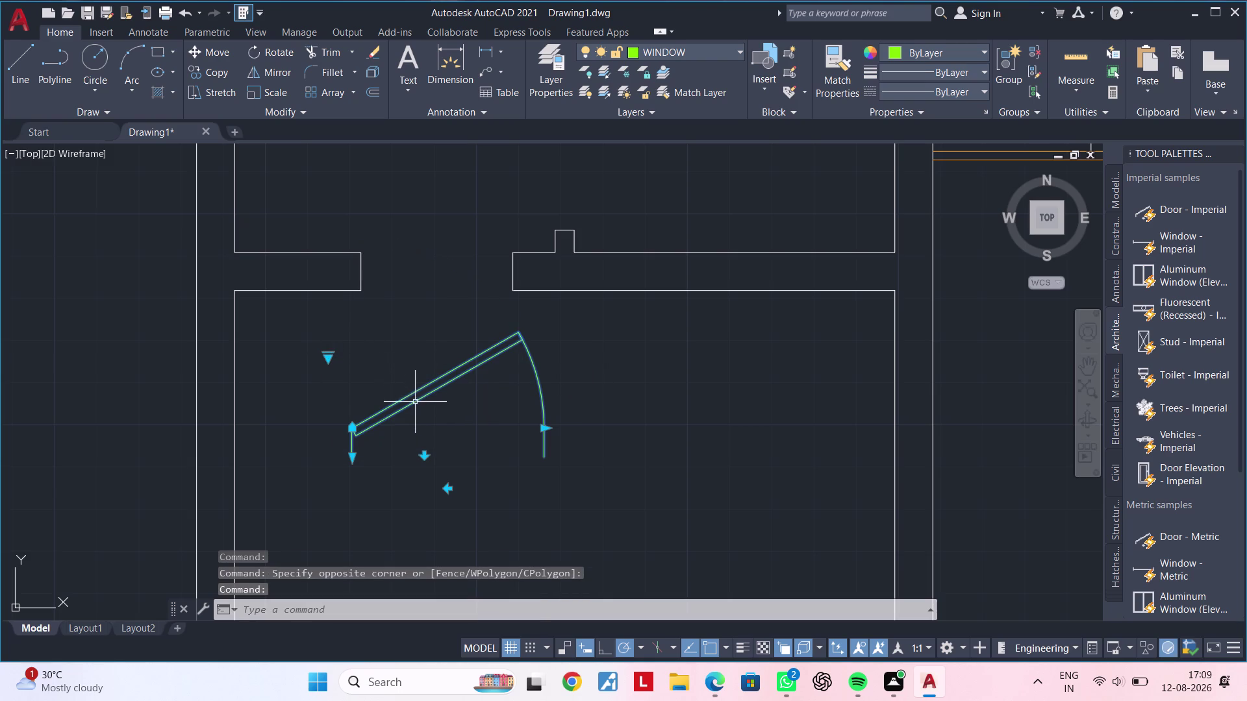
Set the door's visibility state to Open 45°.
click(330, 361)
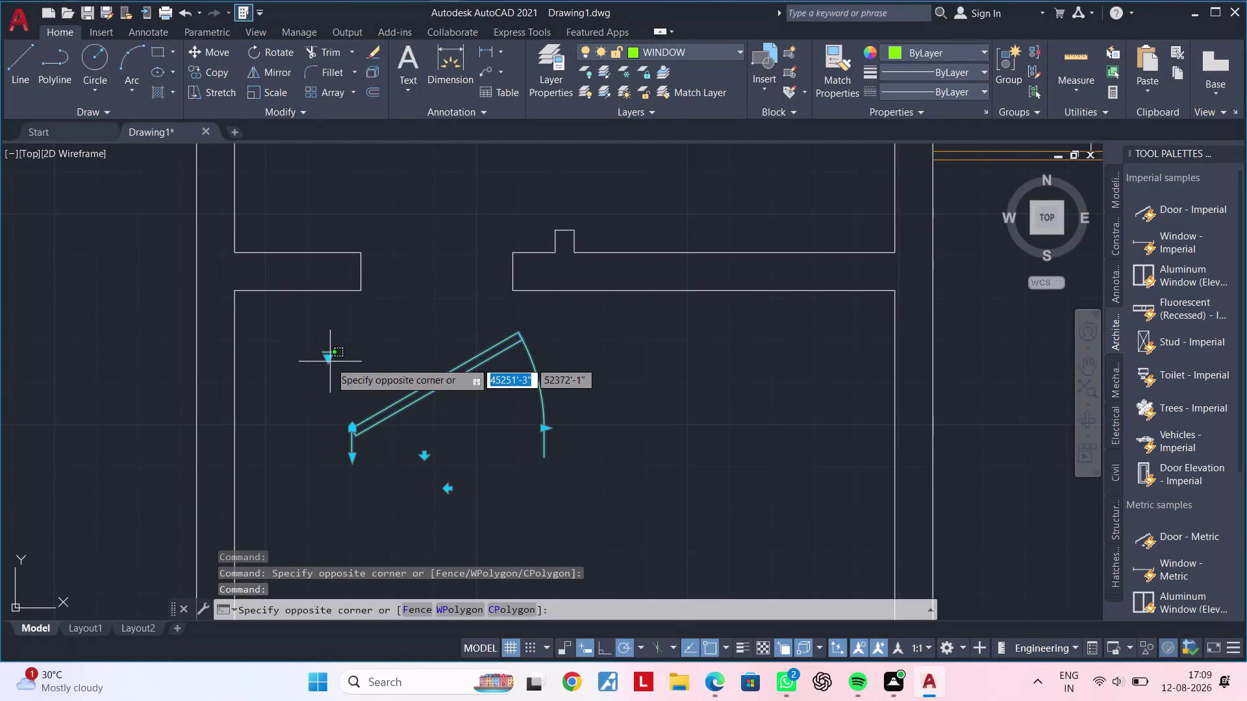
click(329, 362)
click(329, 362)
click(327, 359)
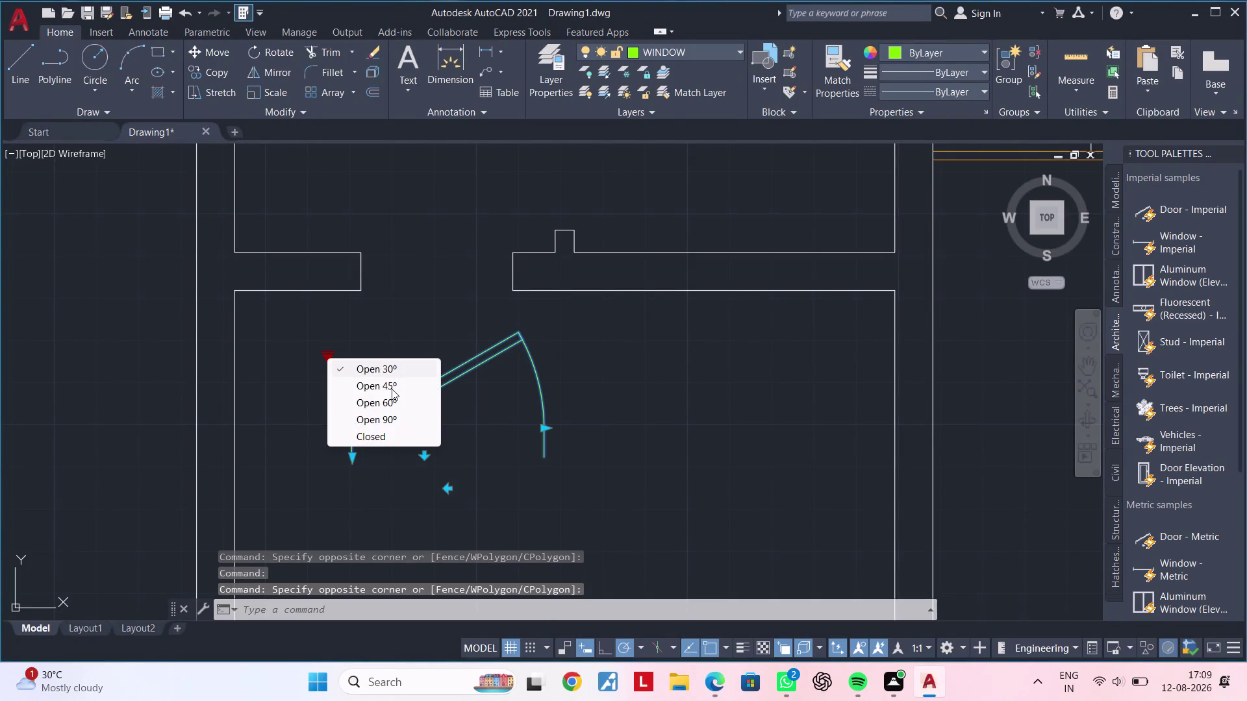
click(388, 388)
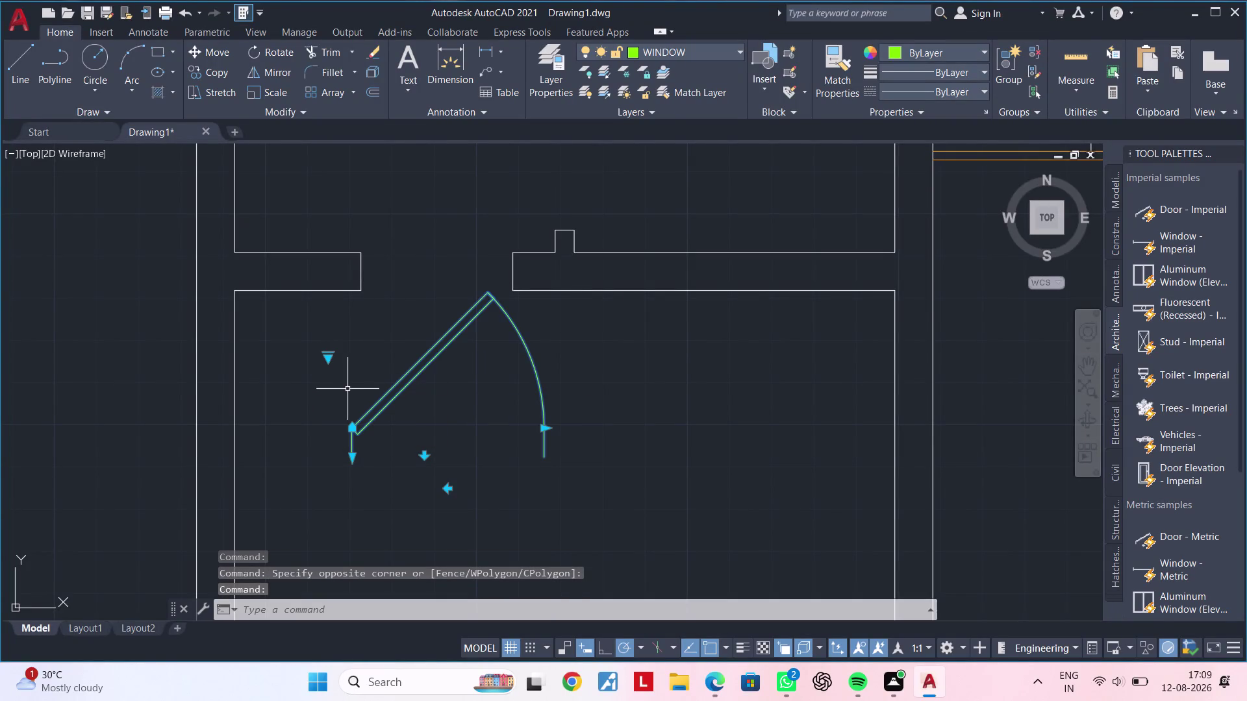
scroll(up, 3)
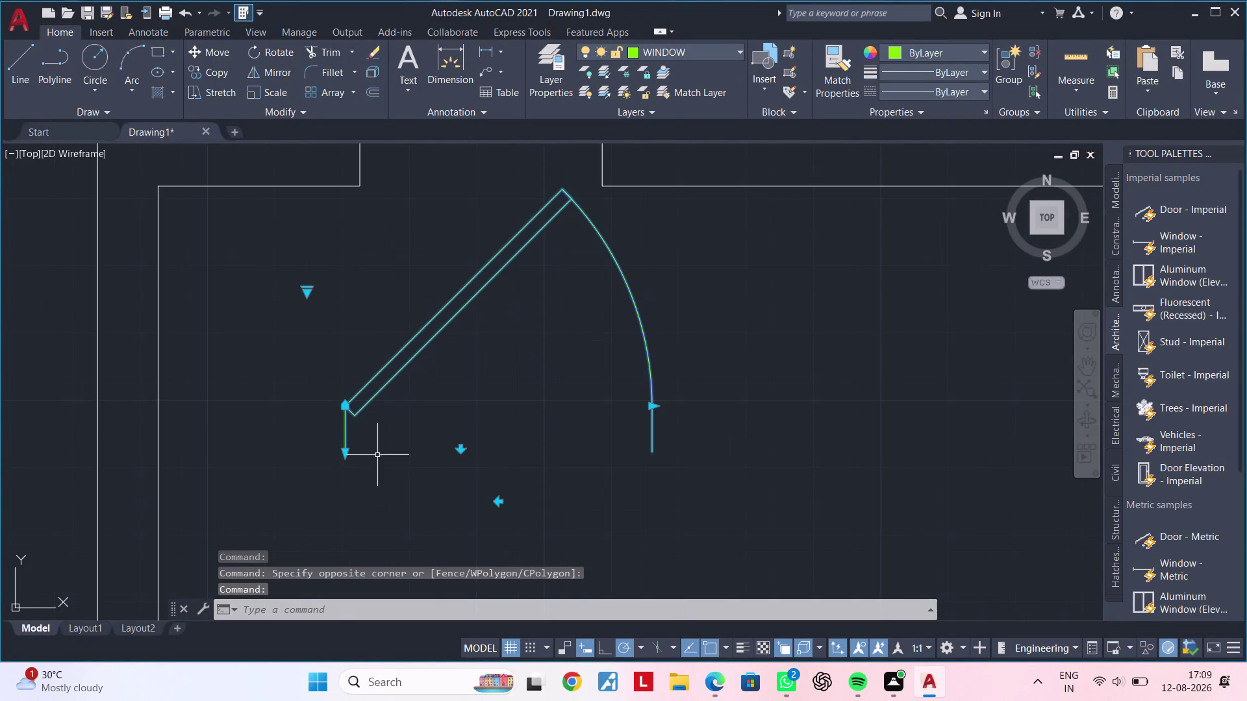
right_click(375, 380)
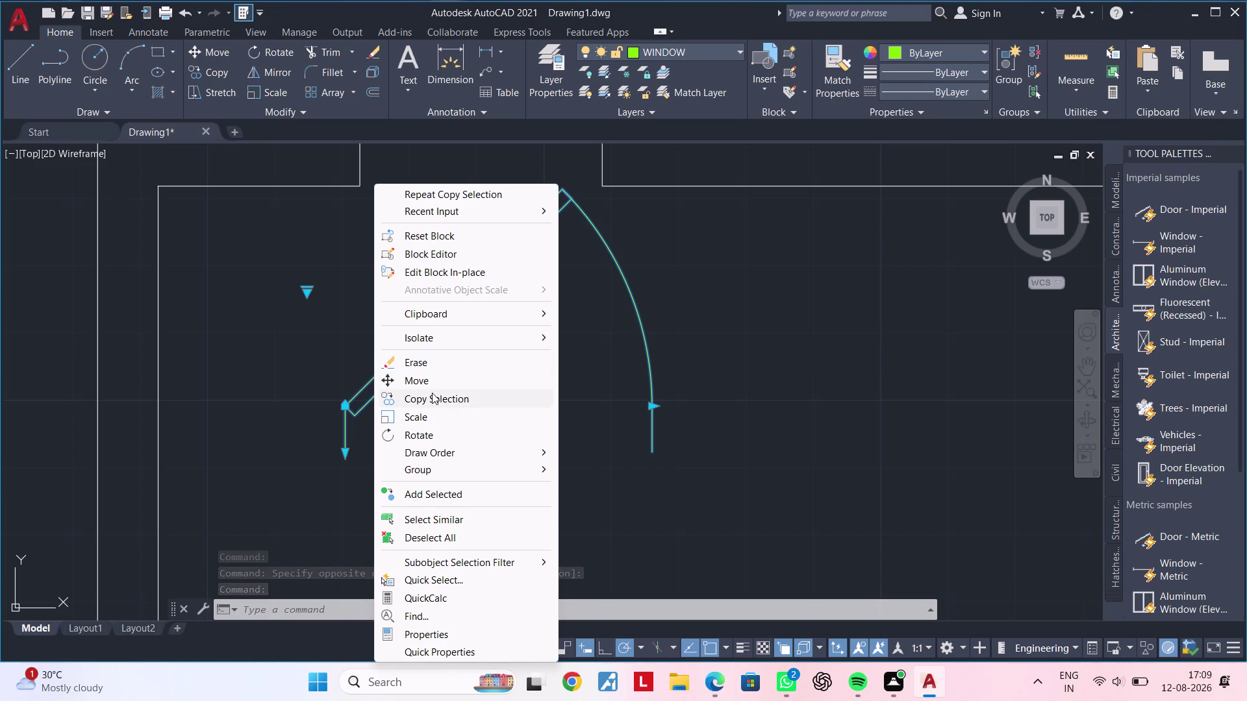
Move the door by its hinge corner into the left room's wall opening.
click(428, 385)
click(344, 458)
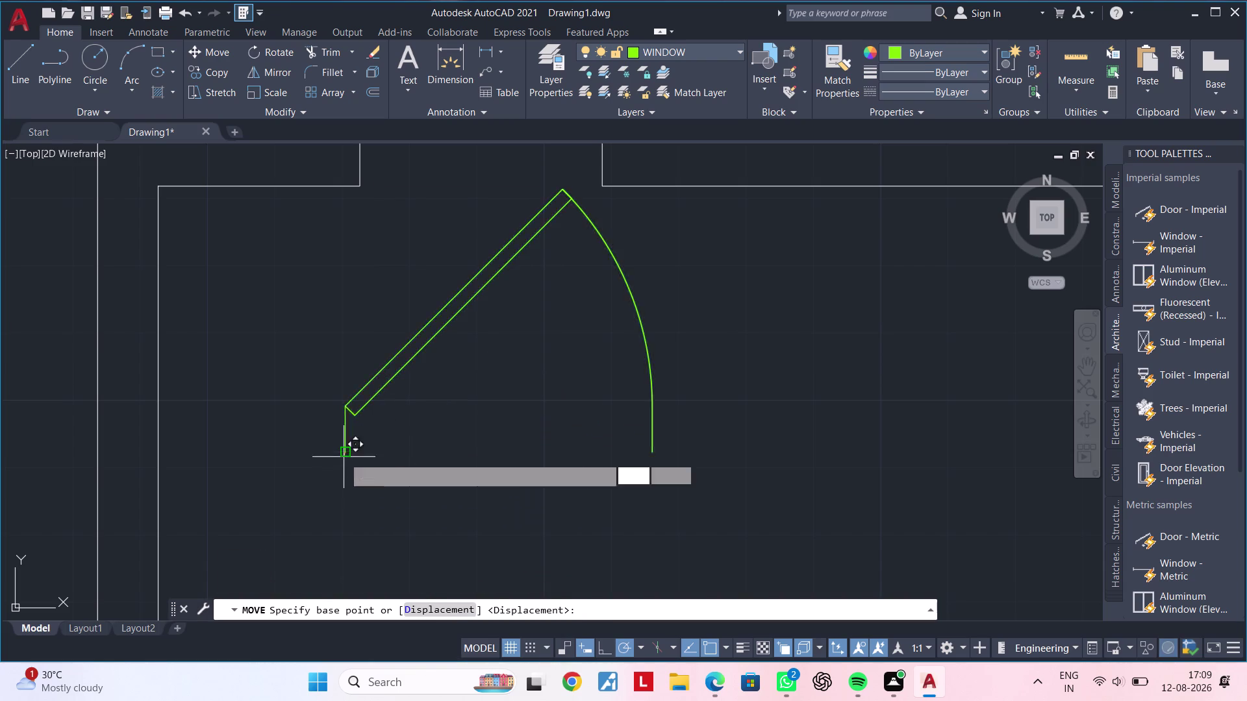
middle_drag(332, 386, 369, 541)
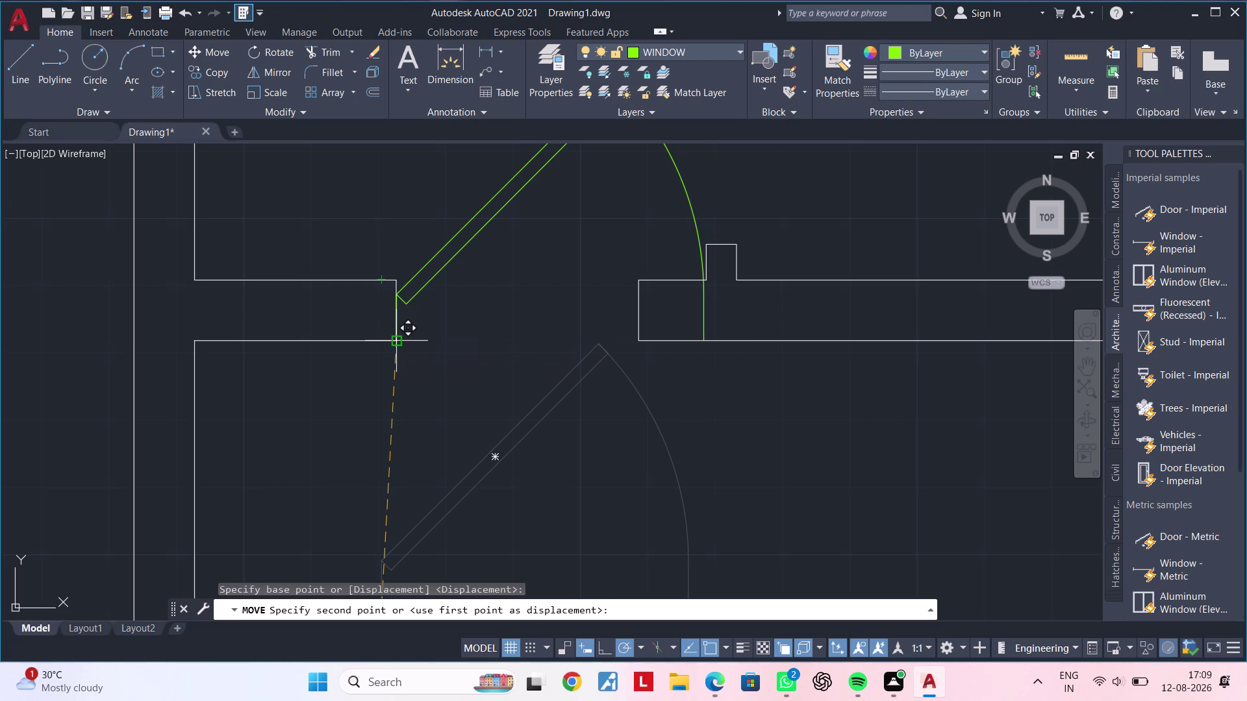
click(398, 341)
scroll(down, 3)
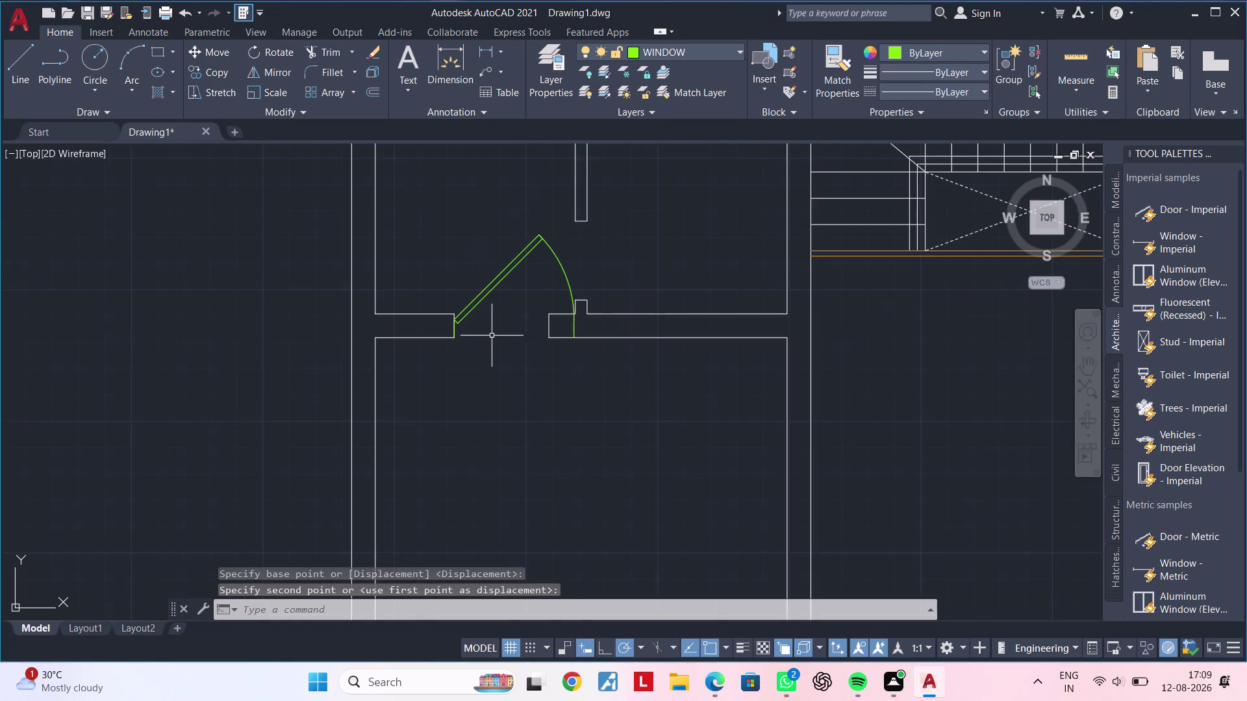
middle_drag(492, 337, 408, 386)
scroll(up, 3)
double_click(391, 334)
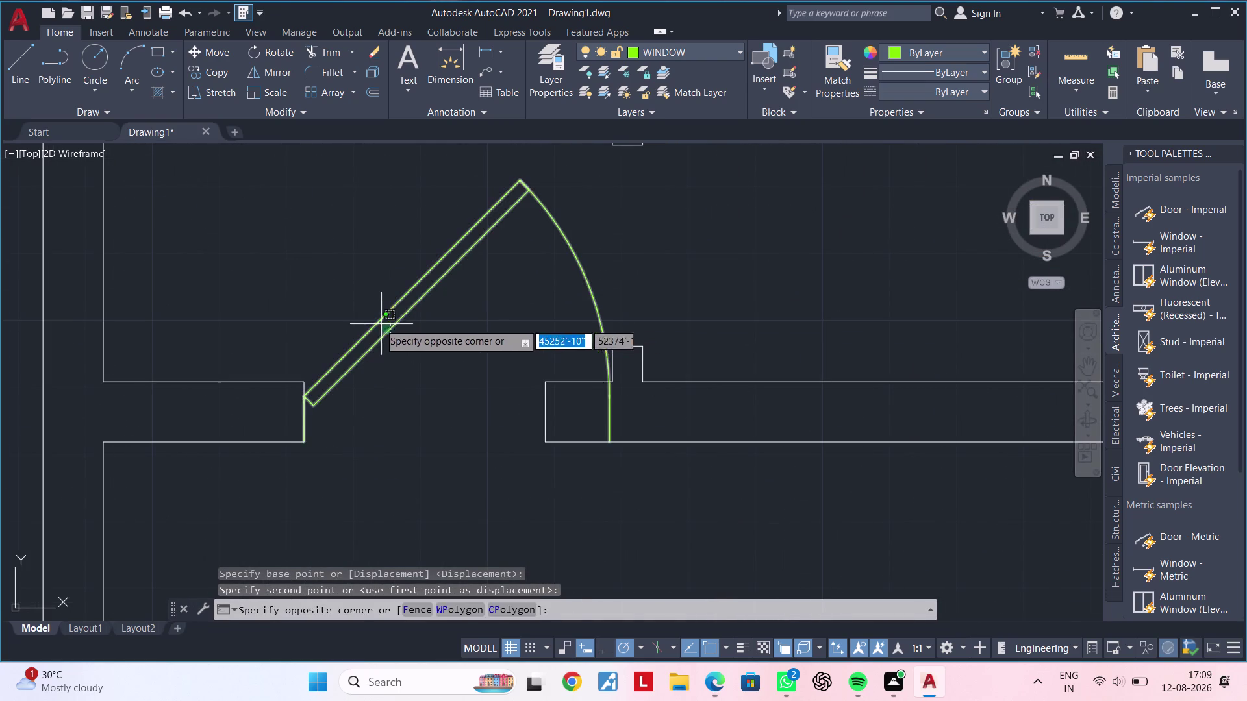
click(378, 323)
scroll(up, 3)
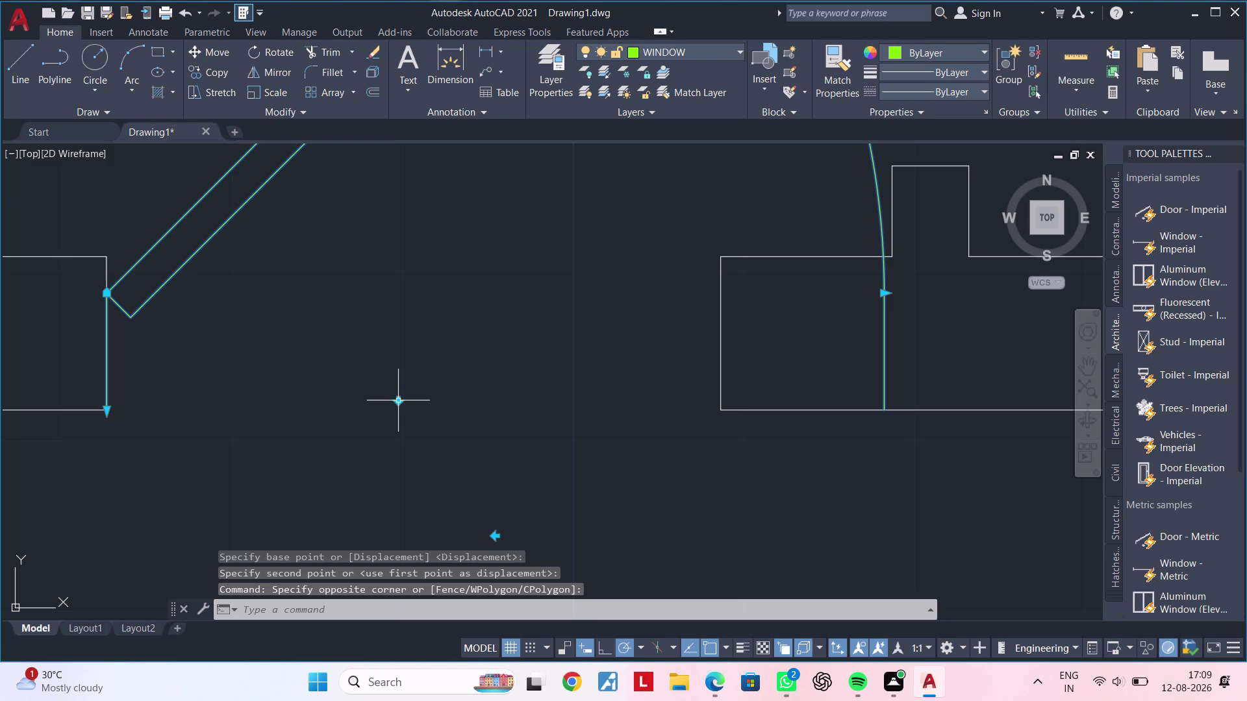
click(397, 403)
scroll(down, 3)
middle_drag(397, 405, 385, 353)
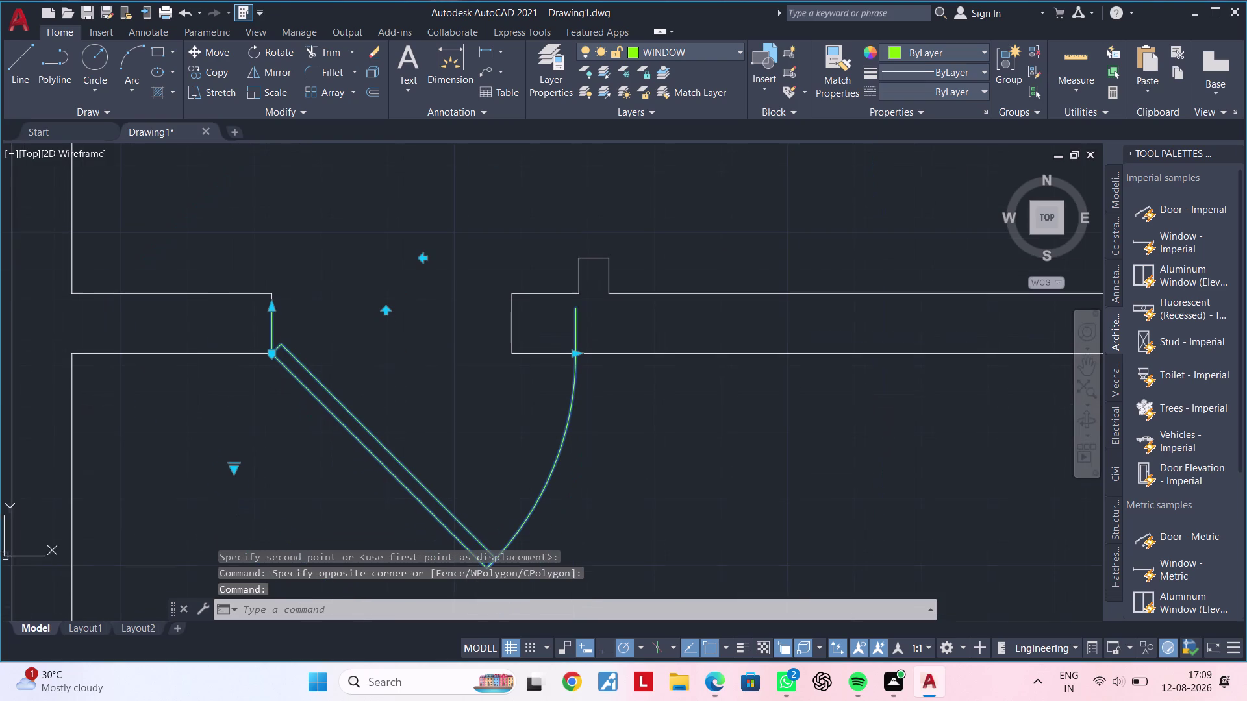
scroll(up, 3)
middle_drag(375, 357, 387, 338)
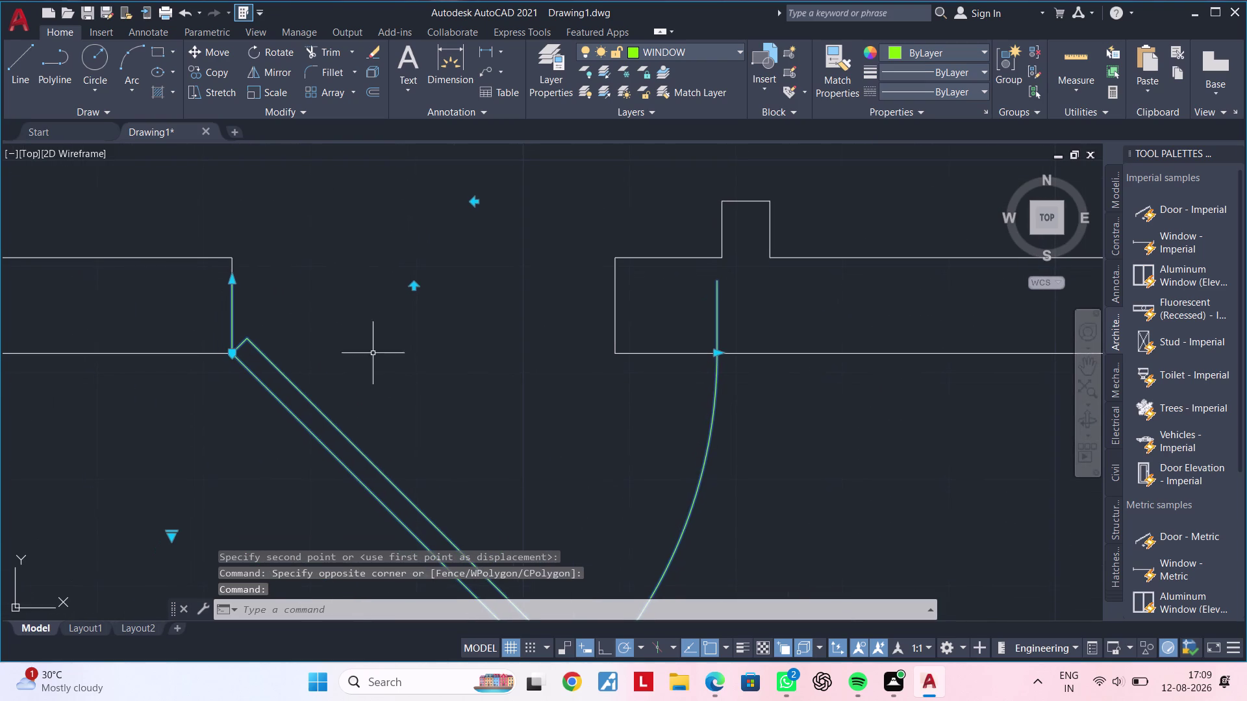
scroll(down, 3)
scroll(up, 3)
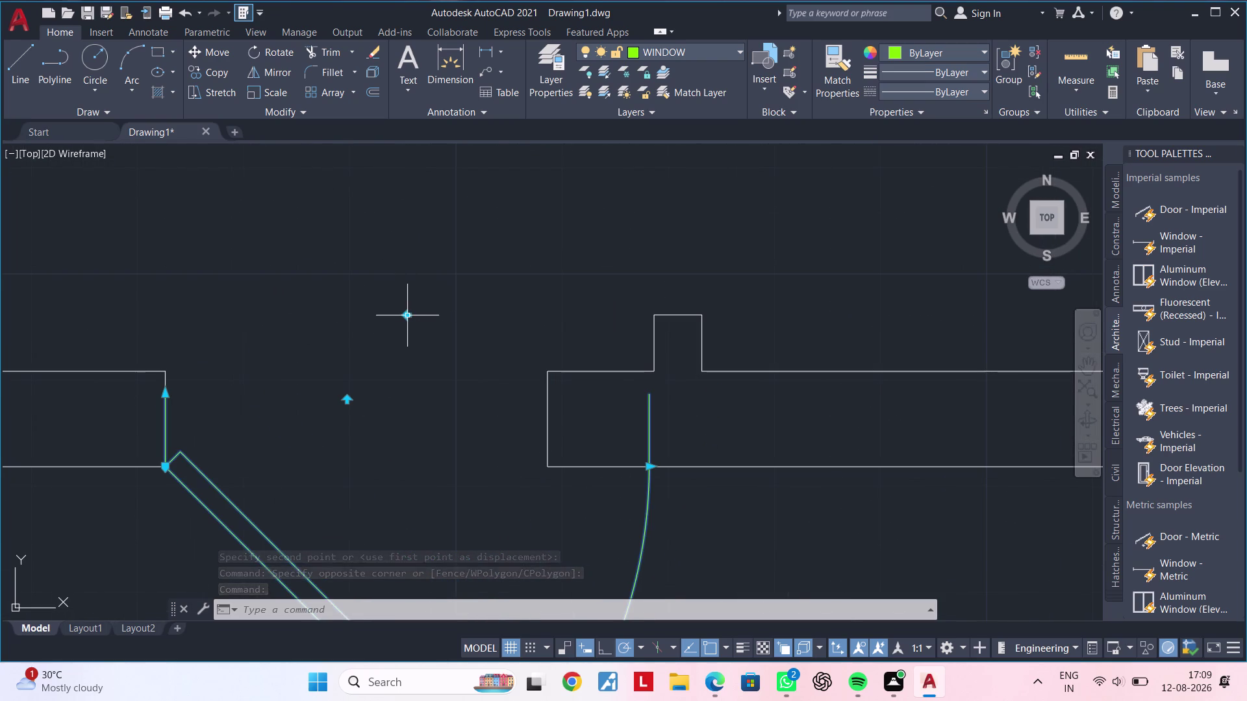
click(402, 316)
click(404, 316)
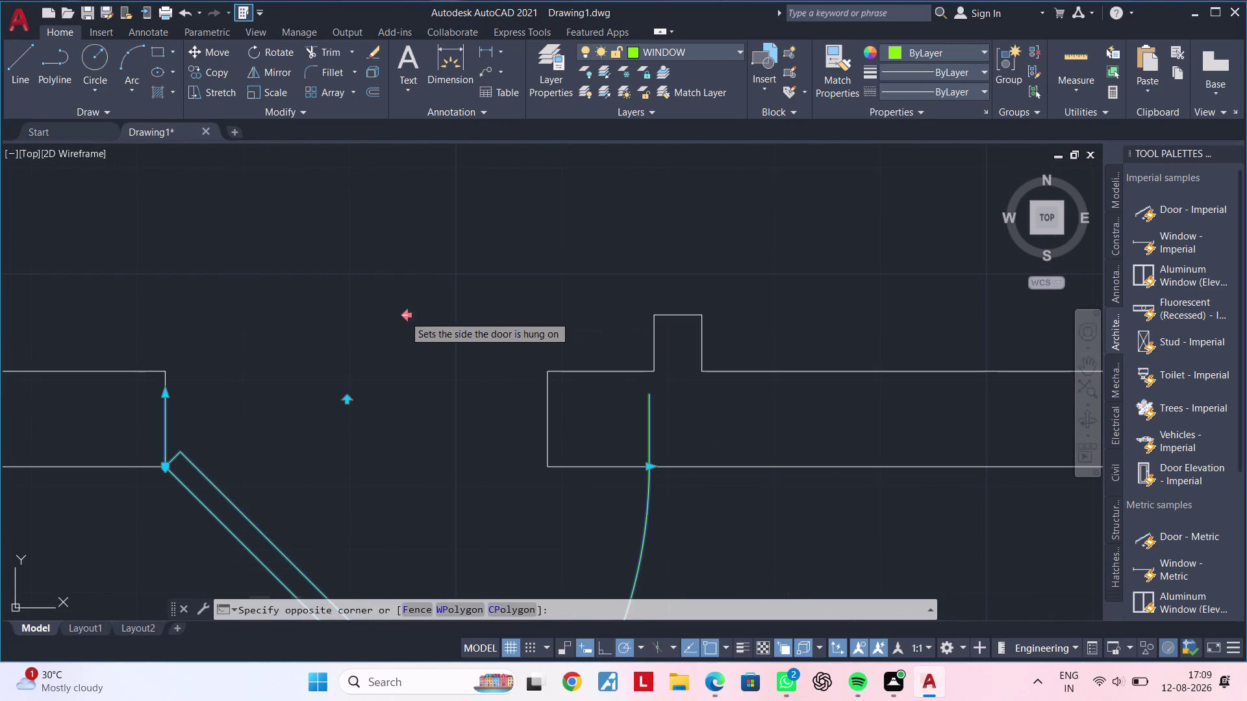
click(405, 316)
scroll(down, 3)
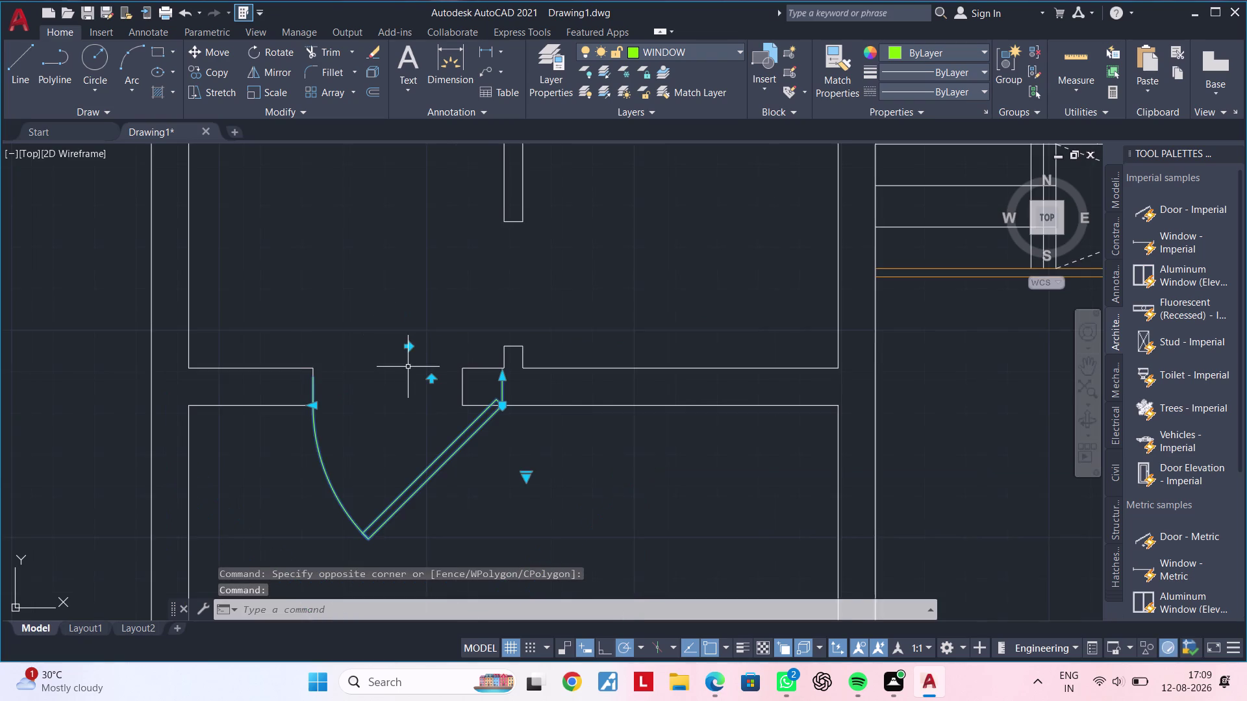
middle_drag(408, 367, 412, 344)
scroll(up, 3)
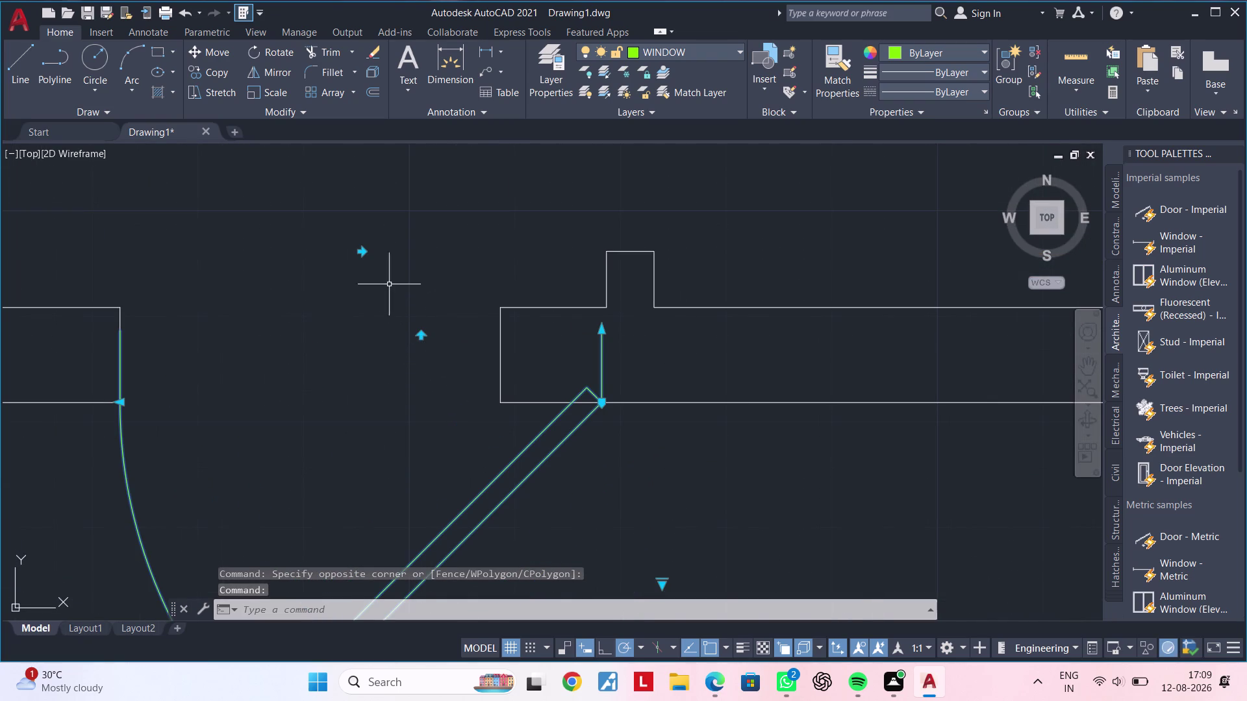
click(363, 252)
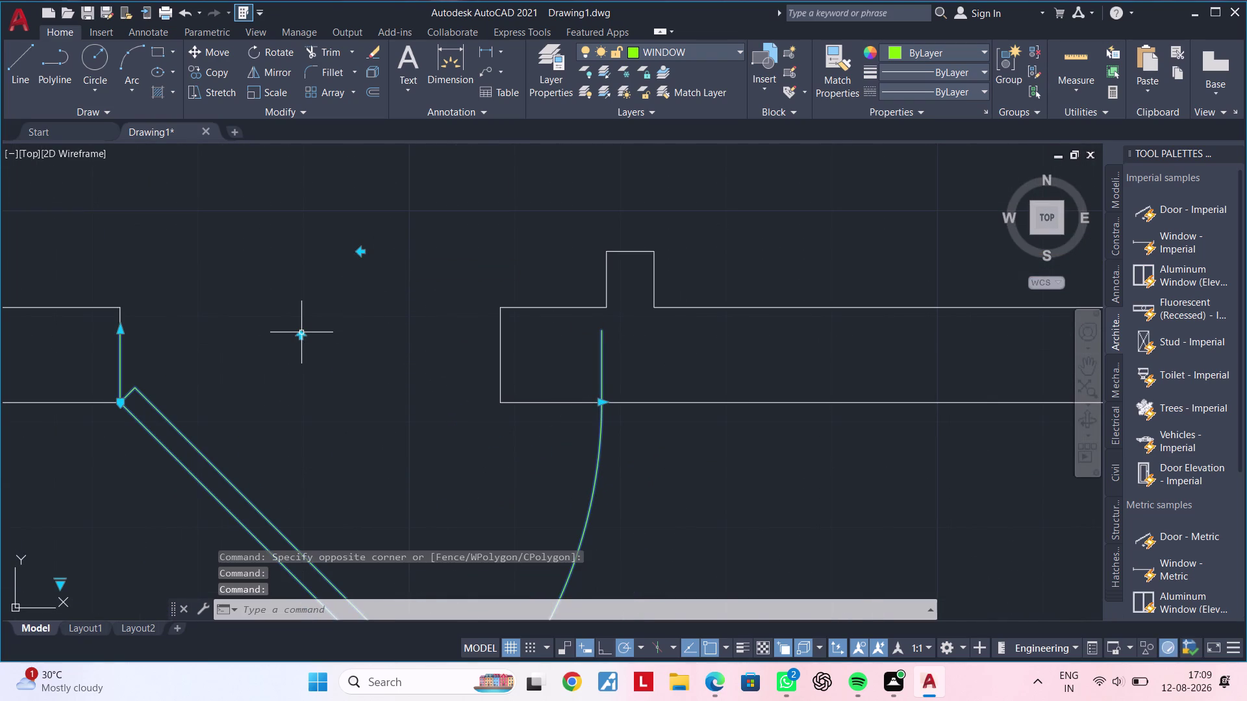
click(301, 336)
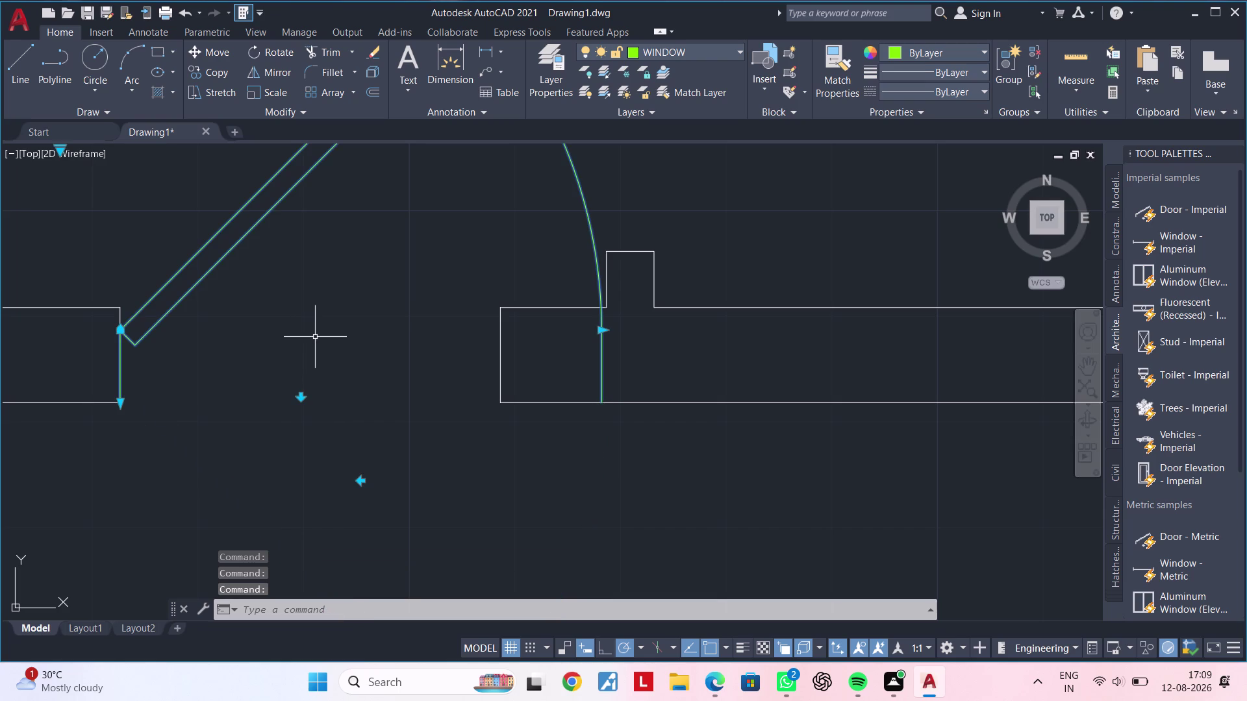
middle_drag(315, 338, 272, 363)
scroll(down, 3)
scroll(up, 3)
scroll(down, 3)
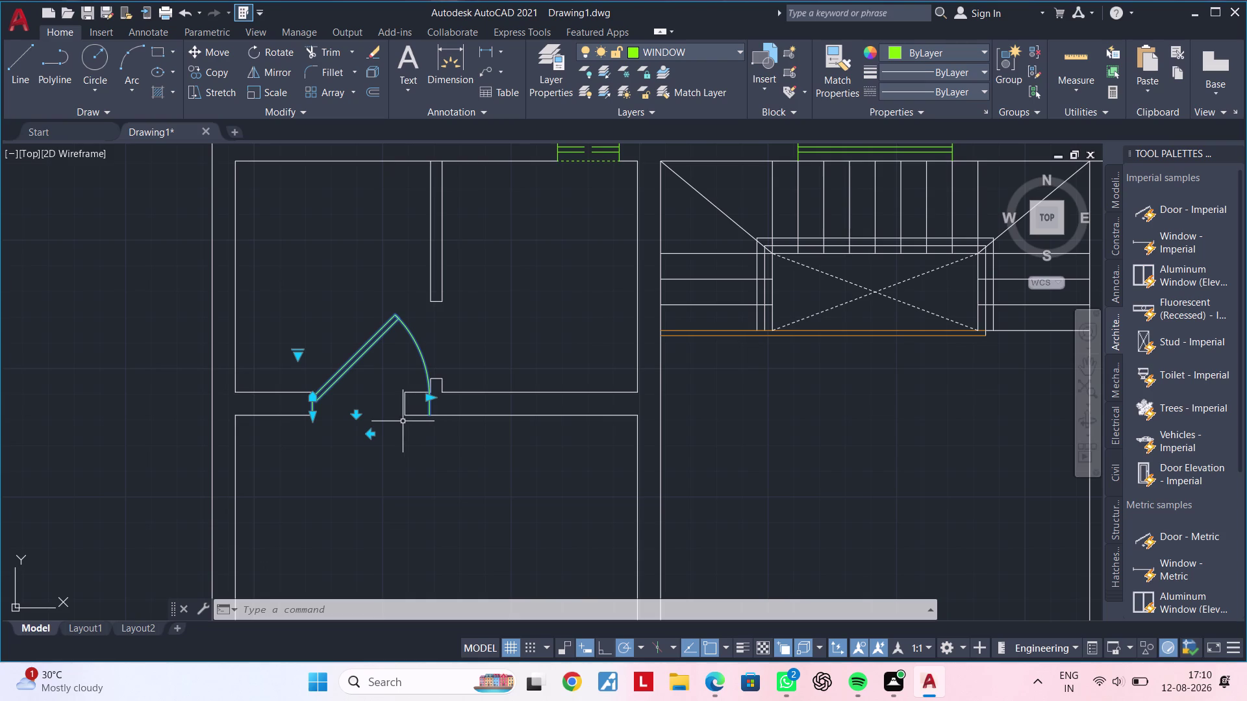
scroll(up, 3)
scroll(down, 3)
scroll(up, 3)
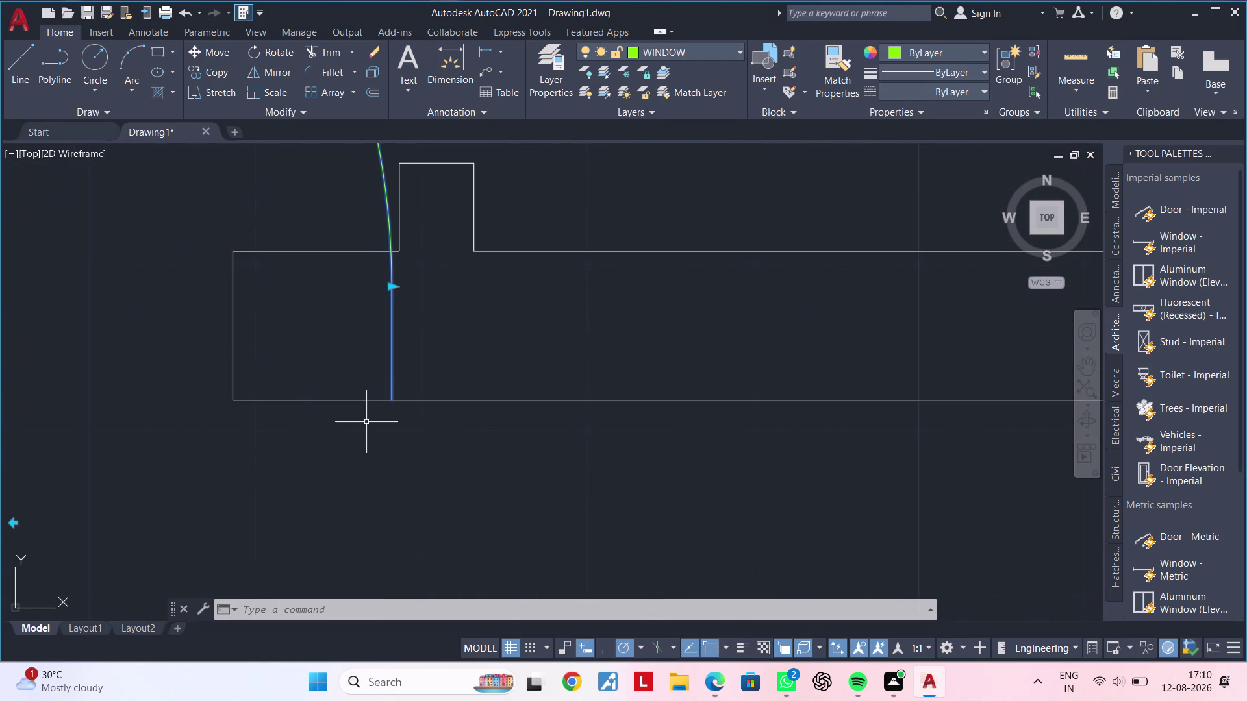
scroll(down, 3)
Scale the door from its hinge by Reference, hinge-to-arc-end width stretched to the far jamb.
click(336, 354)
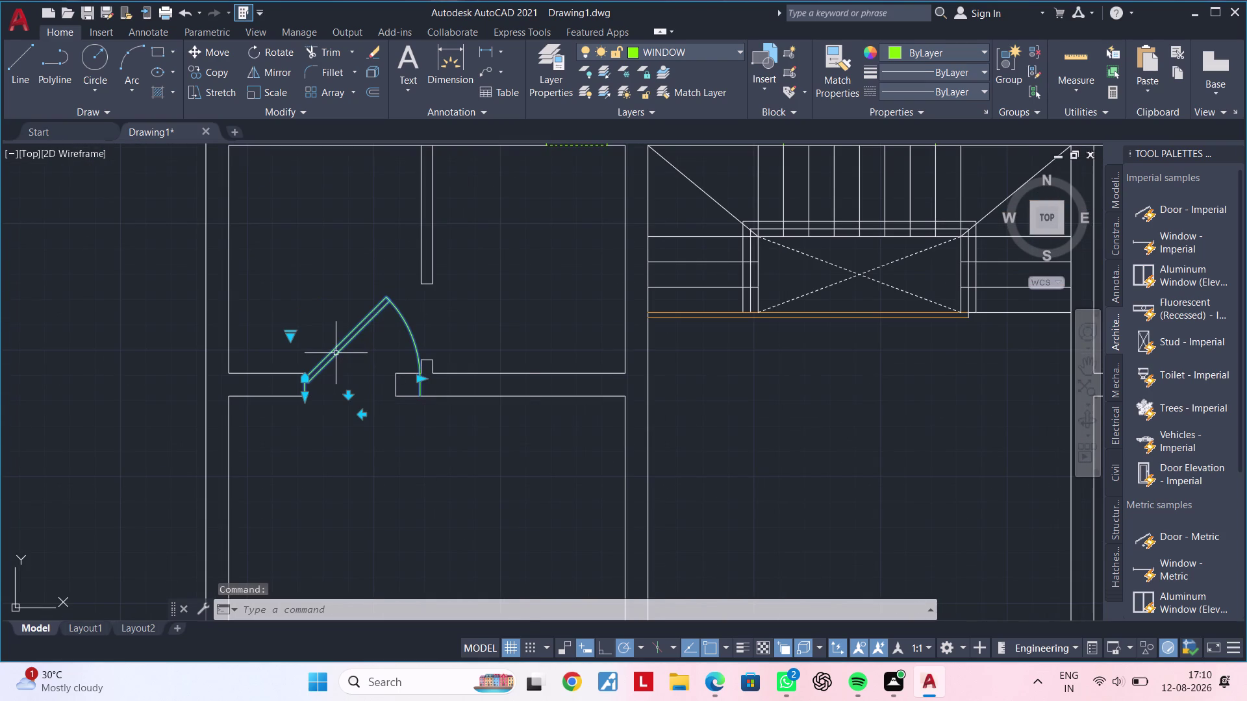
right_click(344, 354)
click(395, 416)
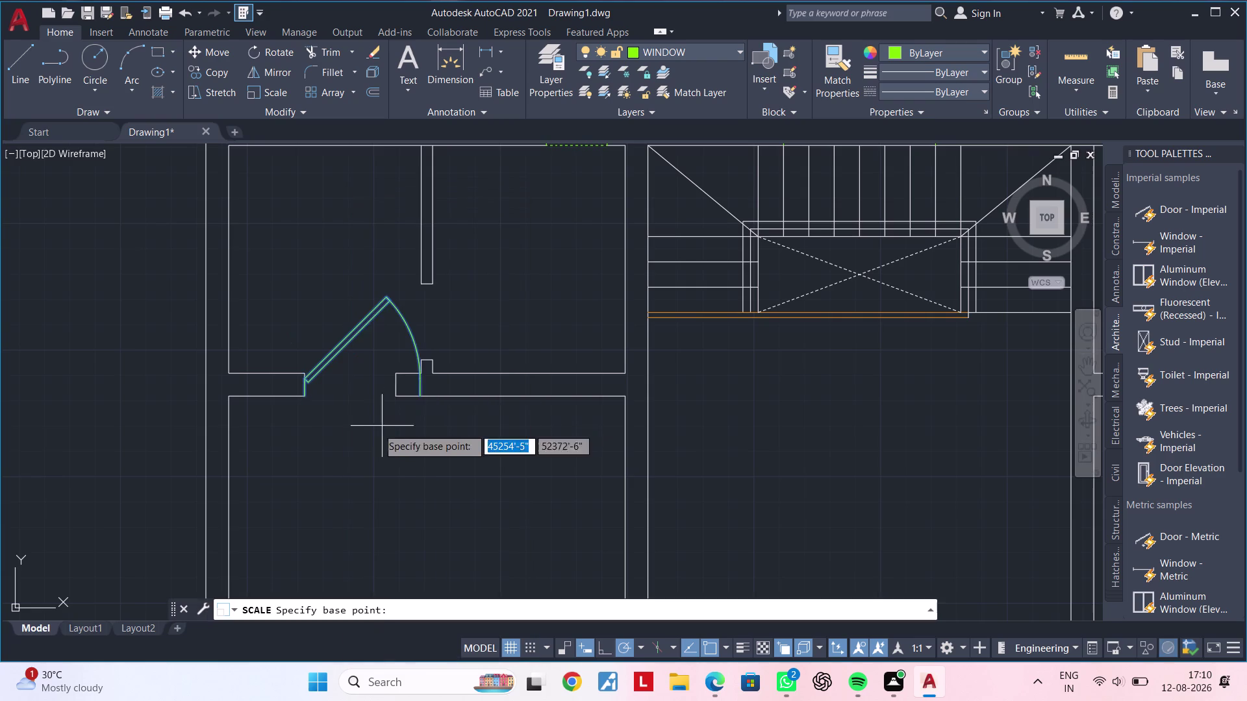
scroll(up, 3)
click(235, 353)
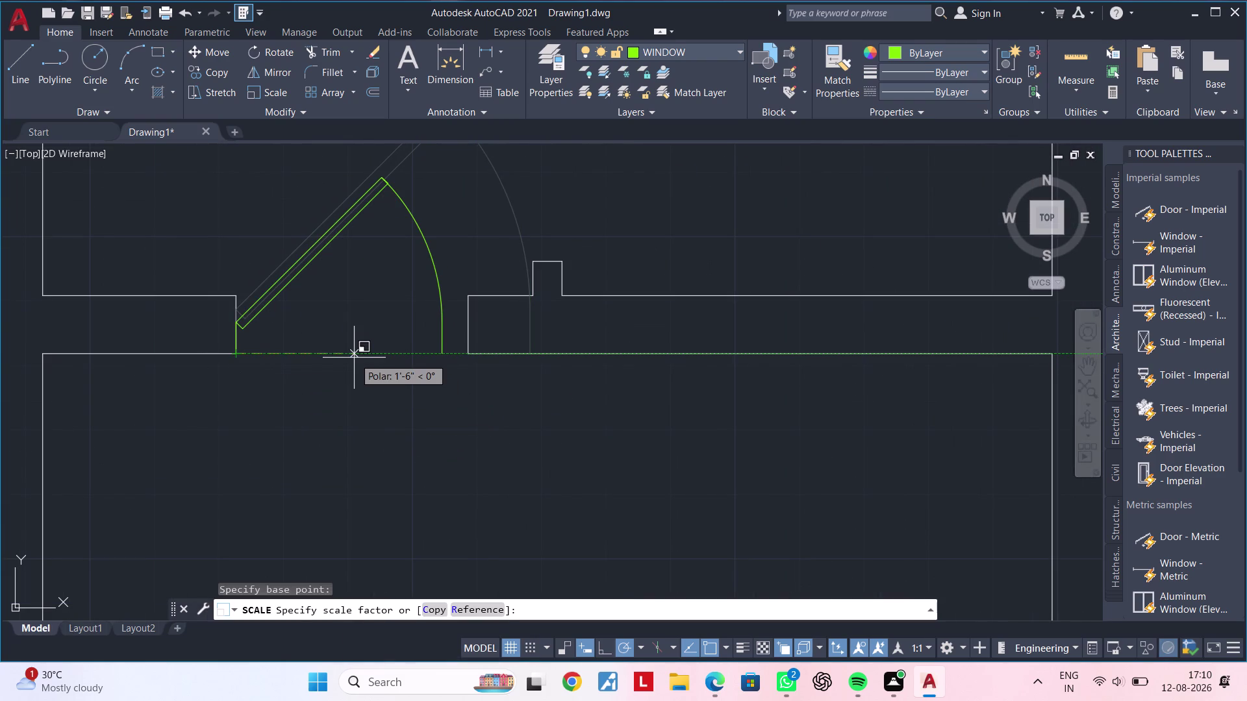
key(r)
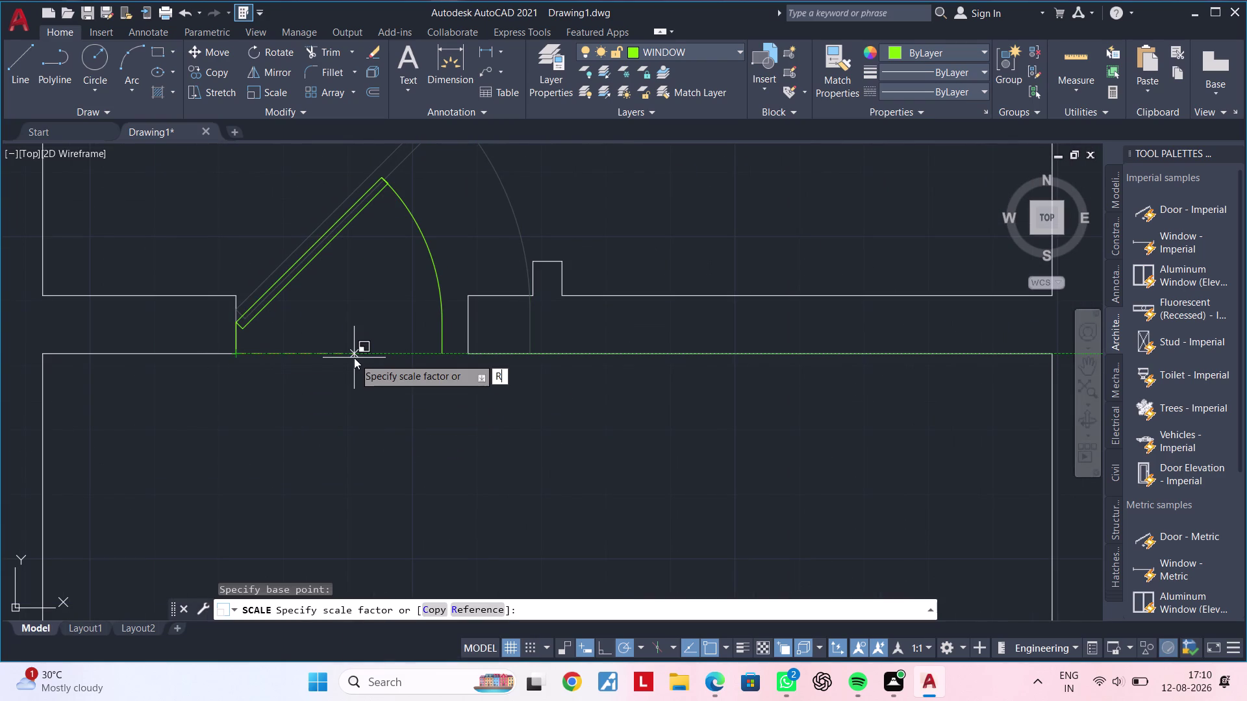
key(Return)
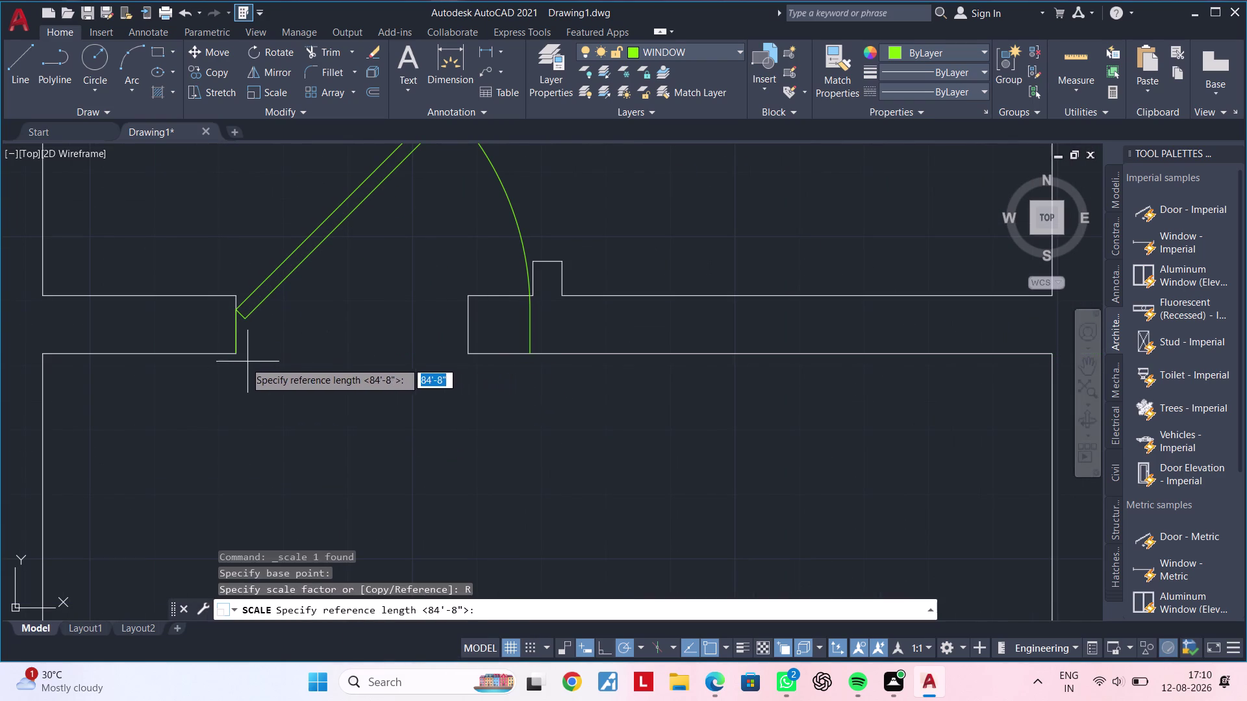
click(237, 354)
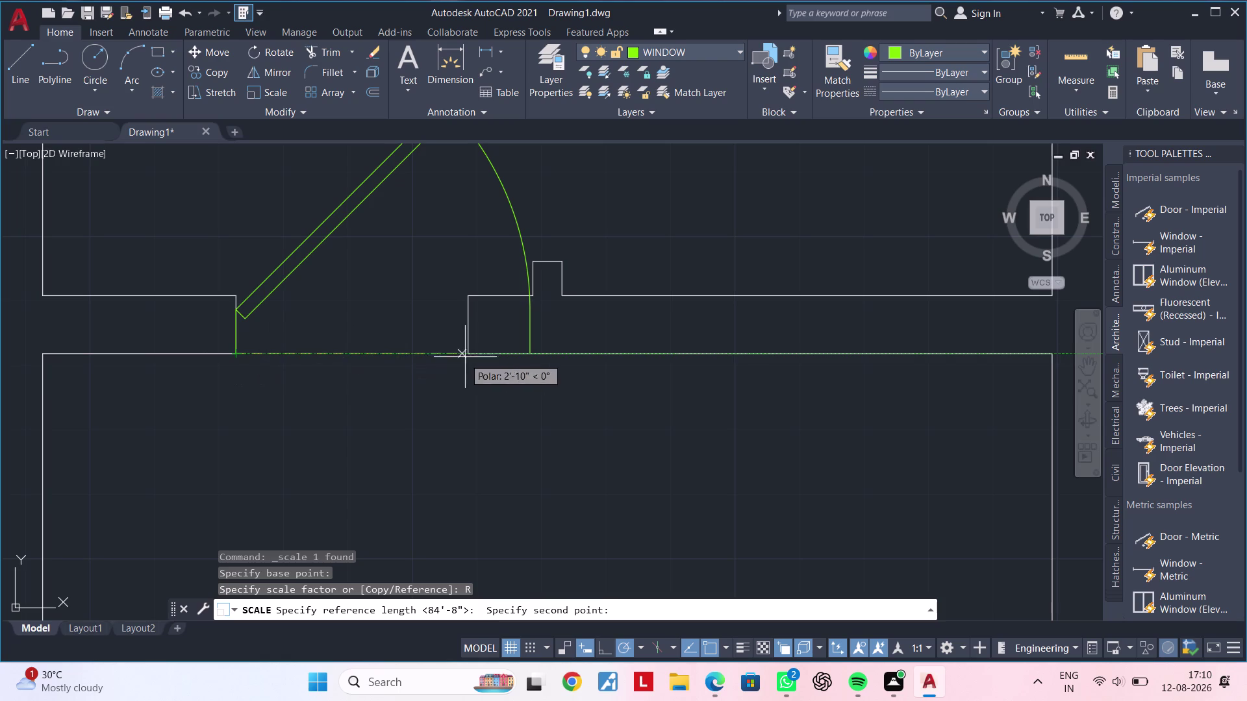
click(528, 352)
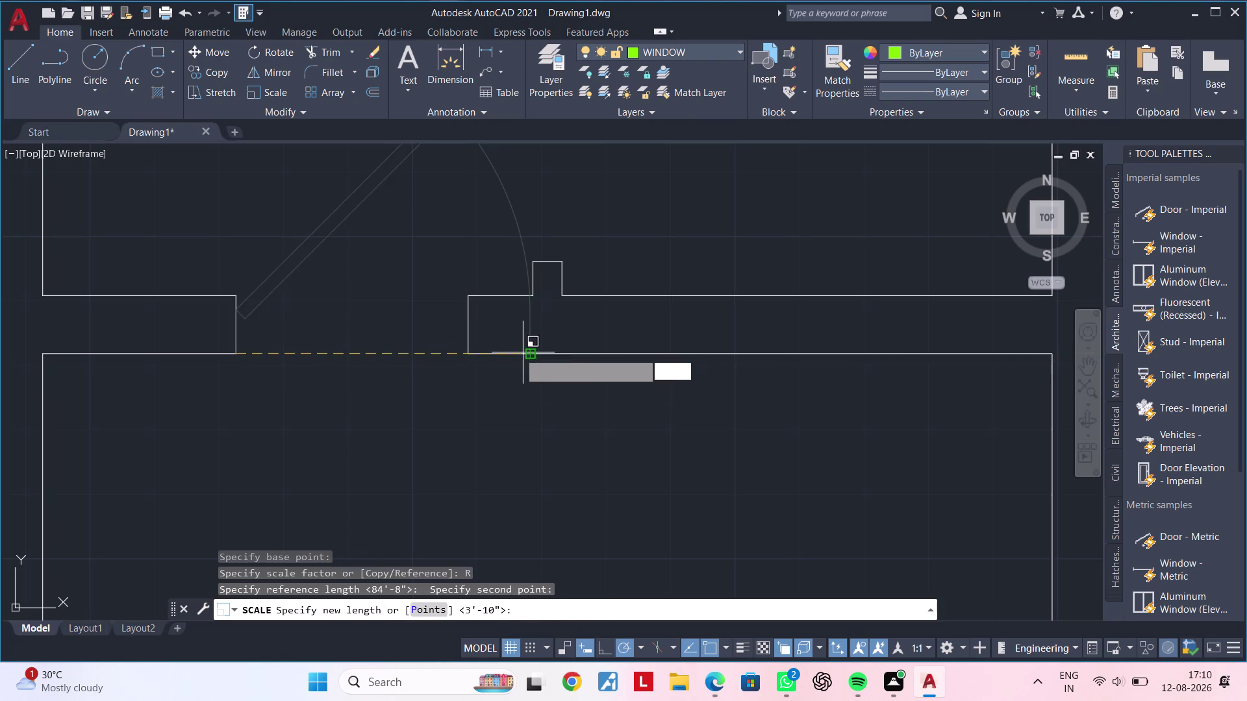
scroll(up, 3)
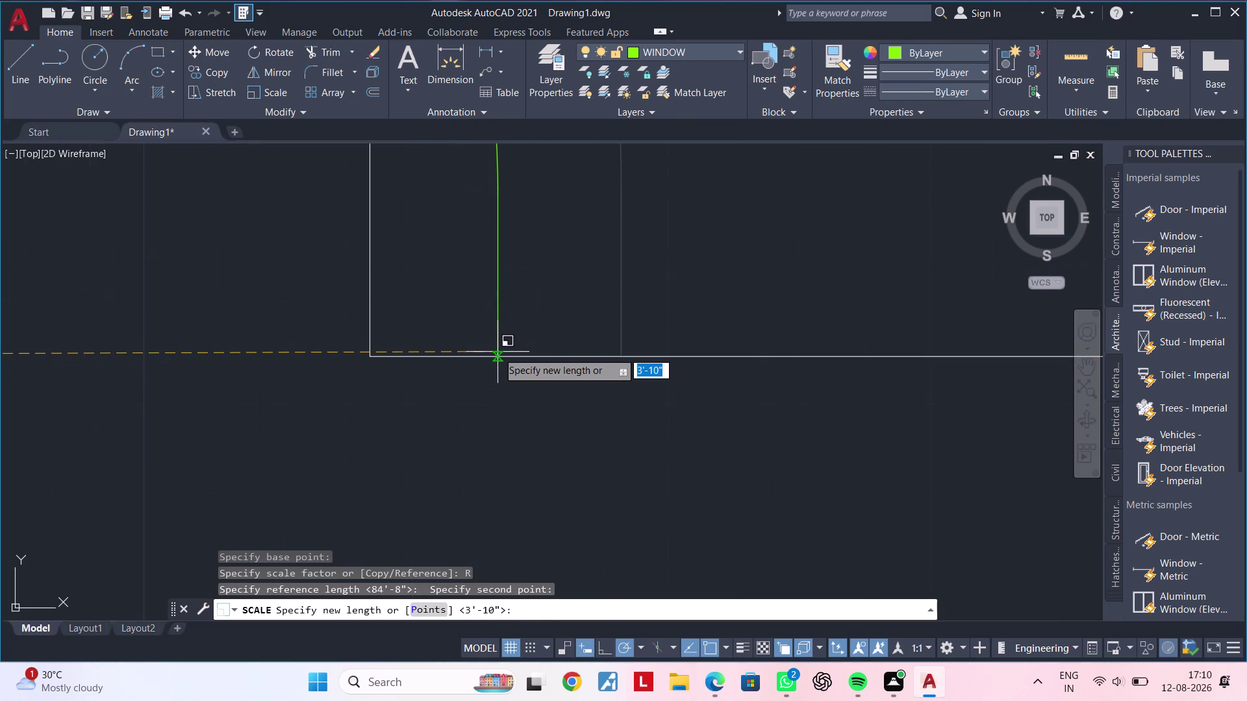
click(372, 360)
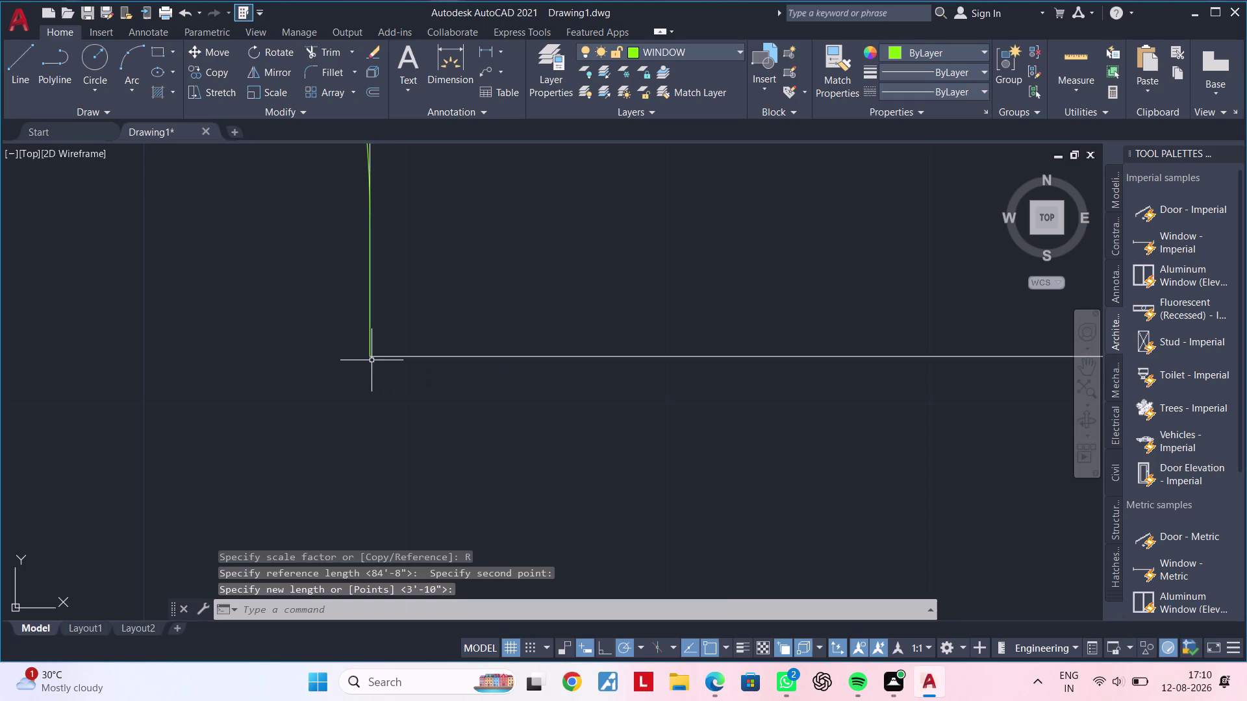
scroll(down, 3)
scroll(up, 3)
middle_drag(316, 363, 464, 391)
scroll(up, 3)
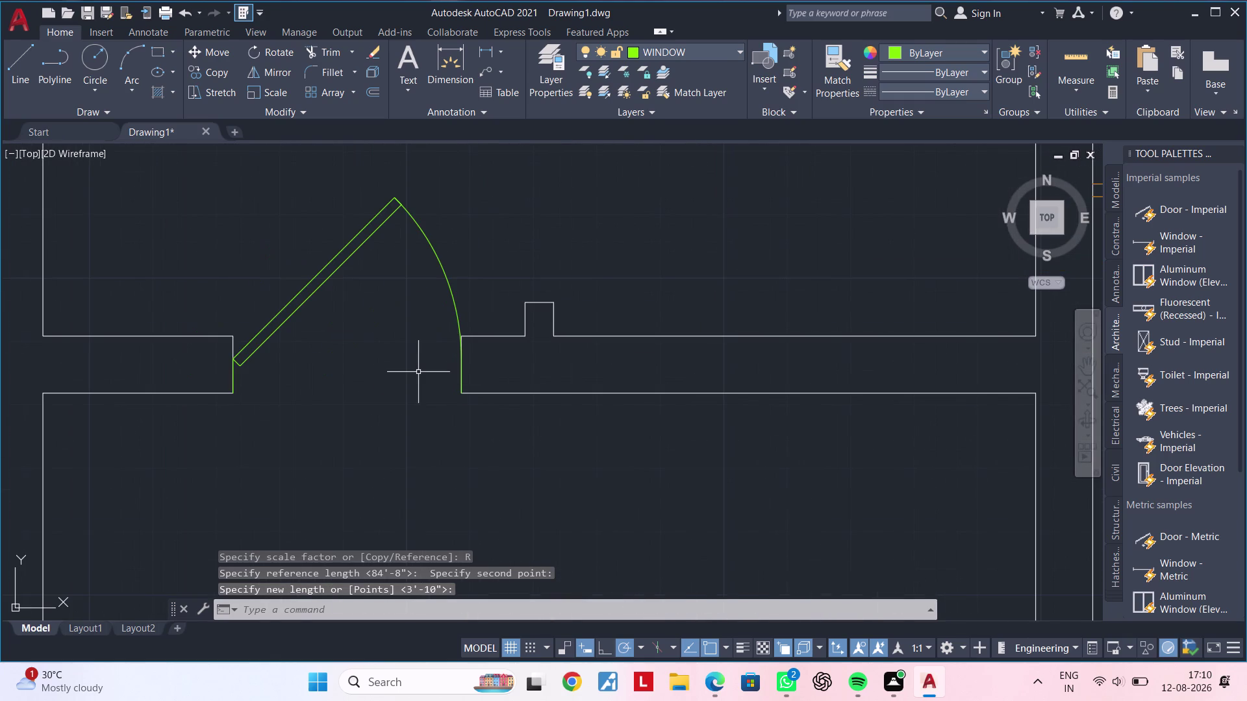
scroll(down, 3)
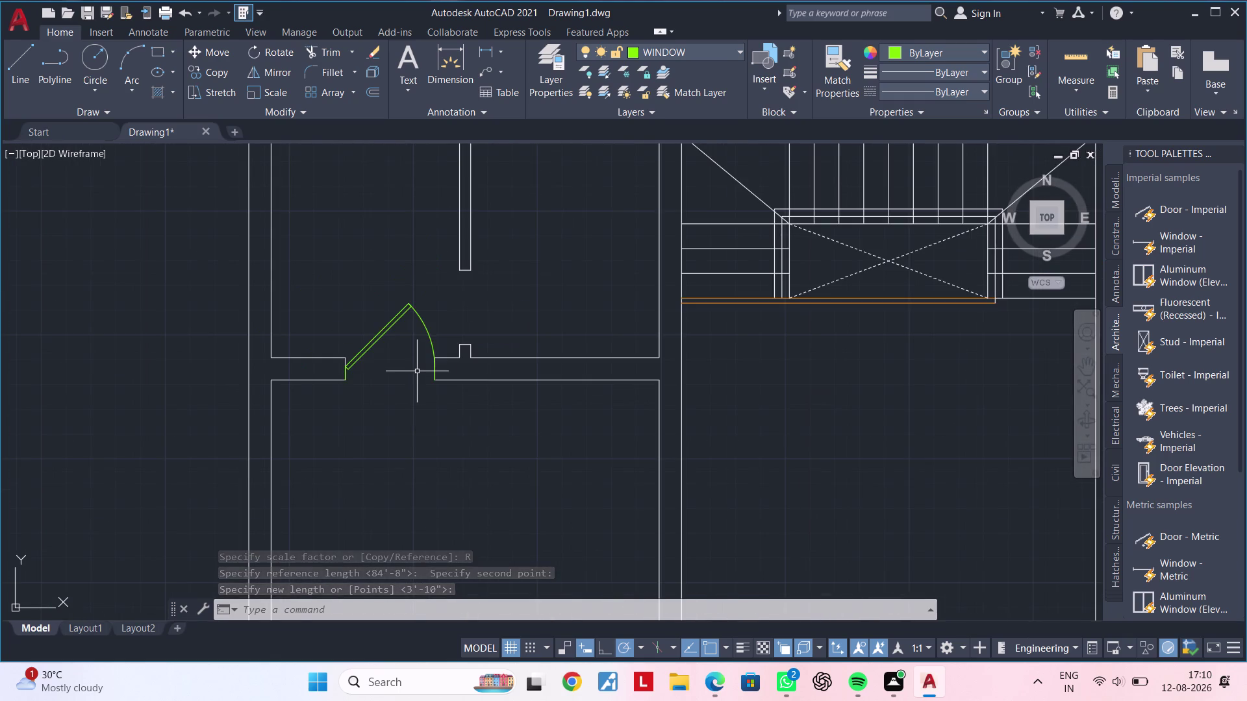
scroll(up, 3)
scroll(down, 3)
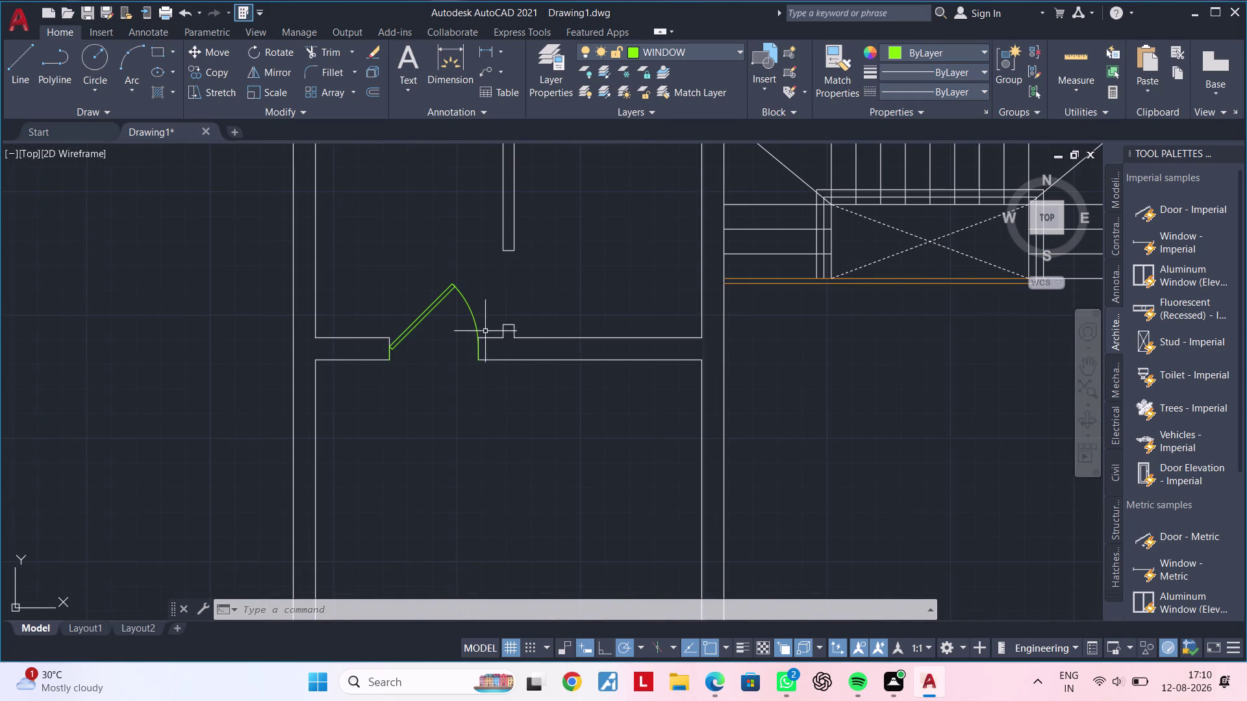
scroll(up, 3)
scroll(down, 3)
scroll(up, 3)
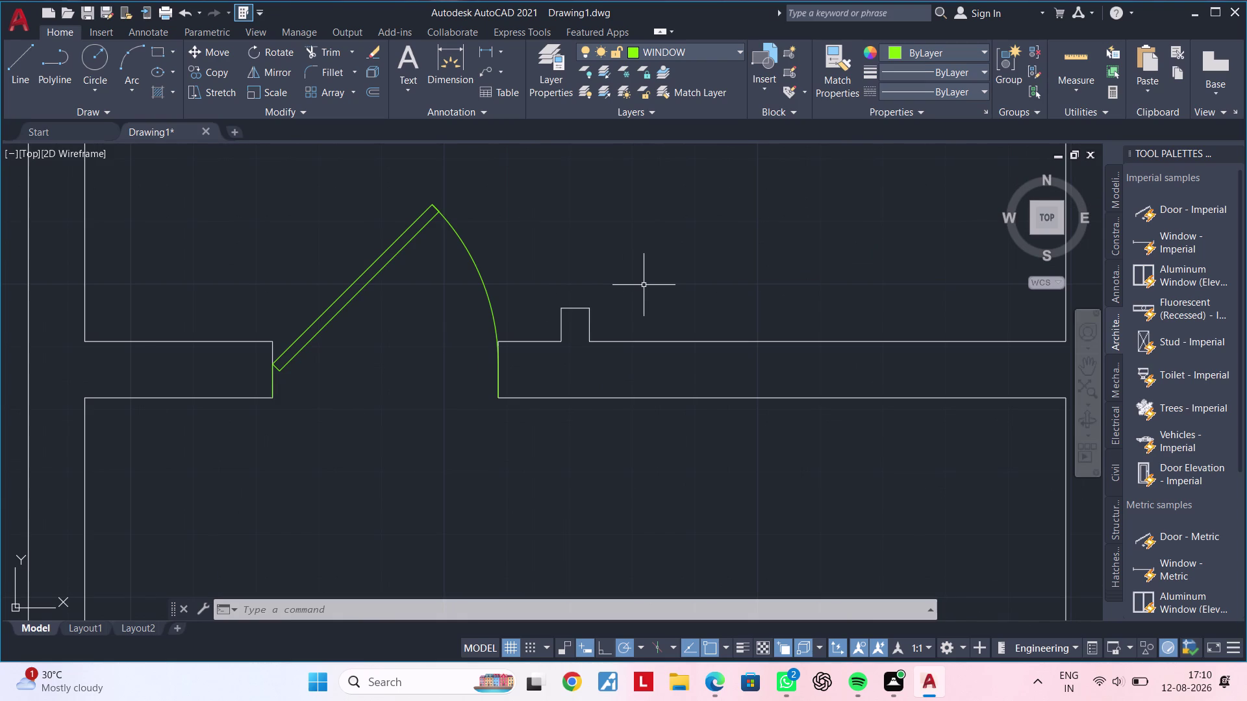
scroll(down, 3)
middle_drag(668, 343, 675, 396)
scroll(up, 3)
middle_drag(626, 372, 639, 403)
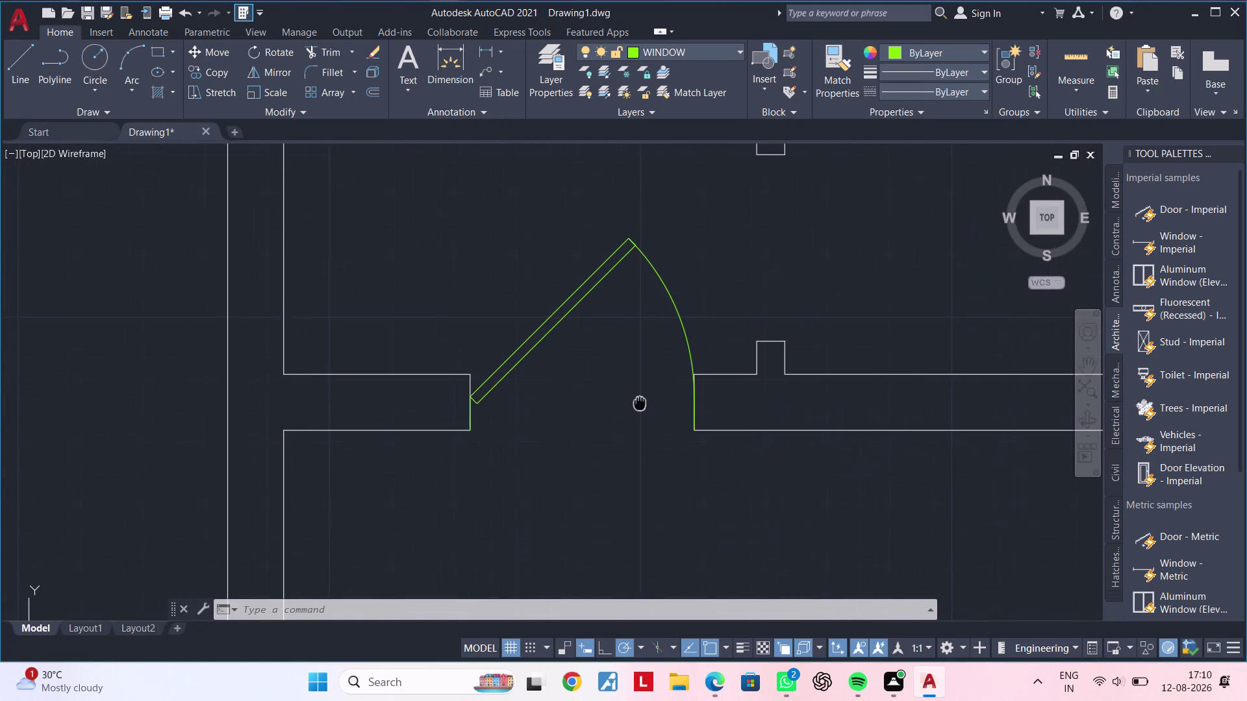
middle_drag(639, 403, 643, 403)
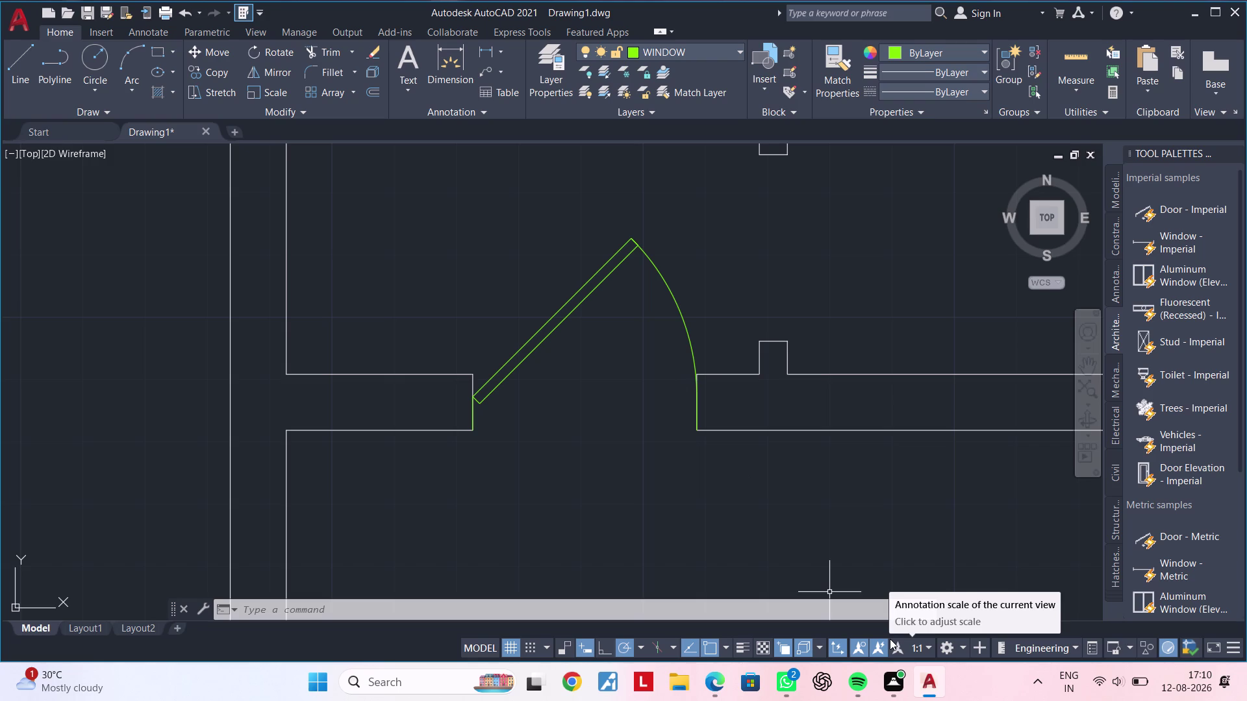
scroll(down, 3)
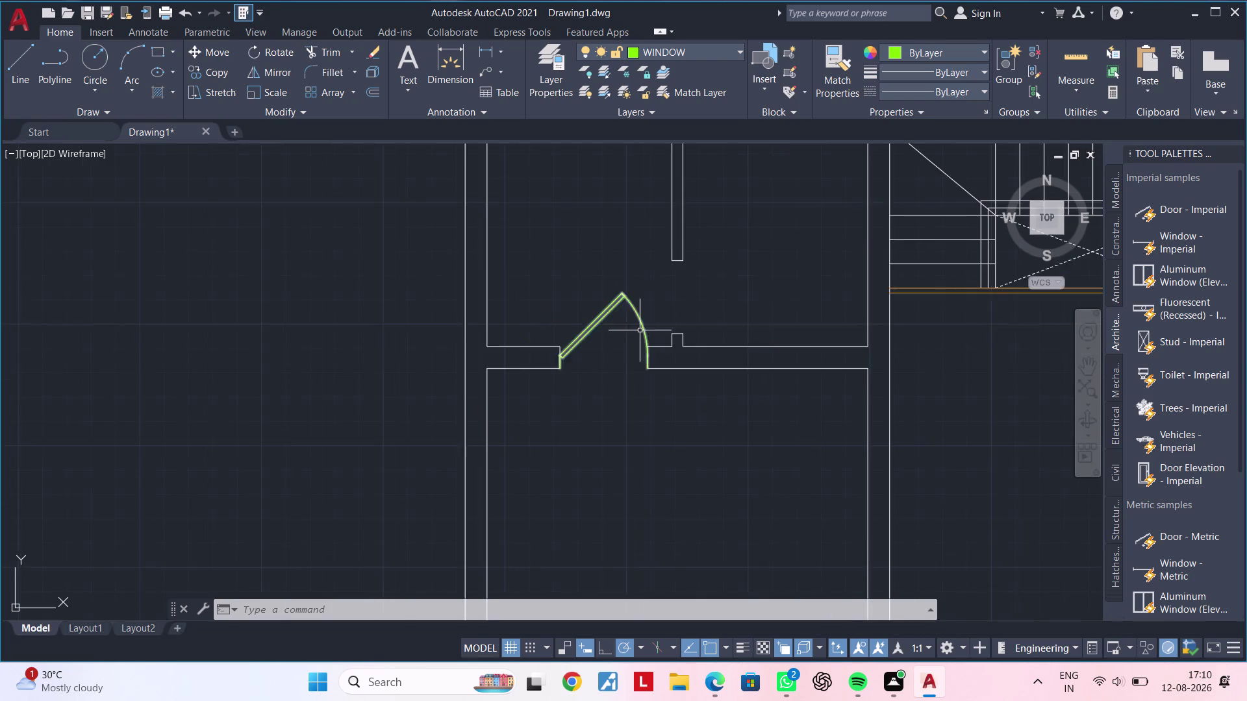
middle_drag(608, 355, 461, 414)
key(Escape)
key(Escape)
key(Escape)
double_click(467, 367)
key(Escape)
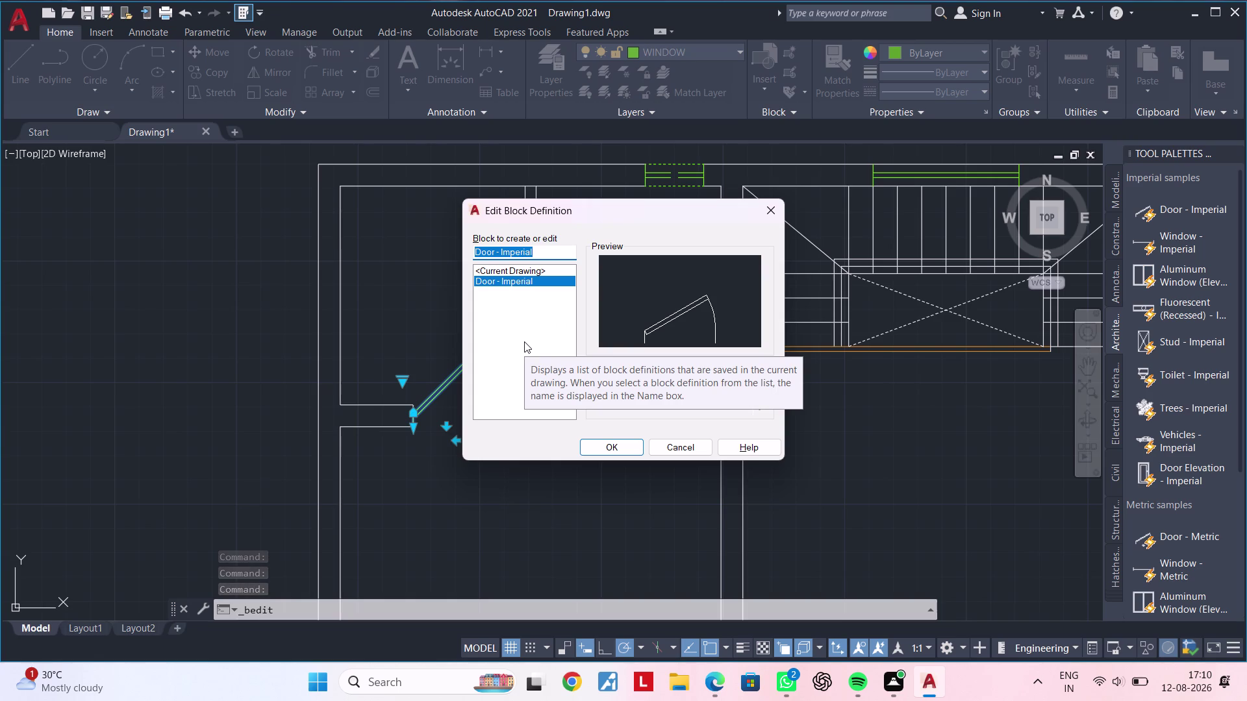
click(760, 211)
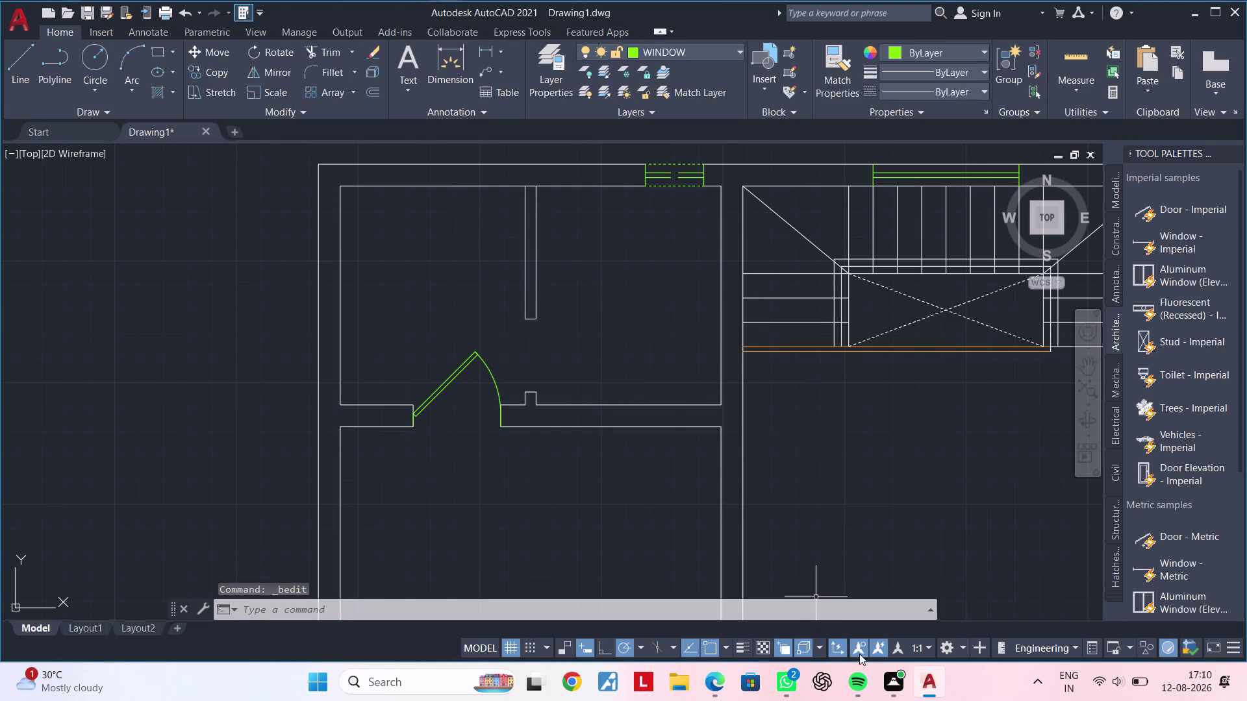